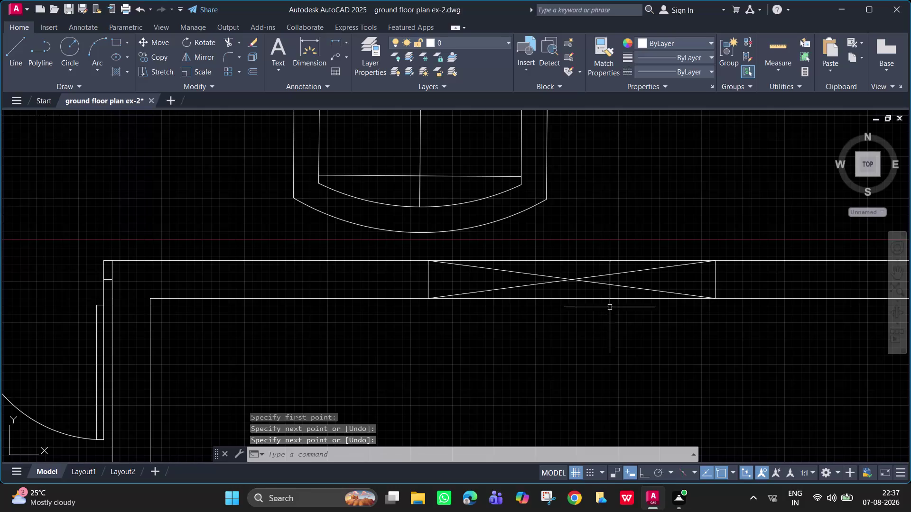
Try selecting the window symbol diagonals and wall lines, then clear the selection.
drag(598, 277, 591, 250)
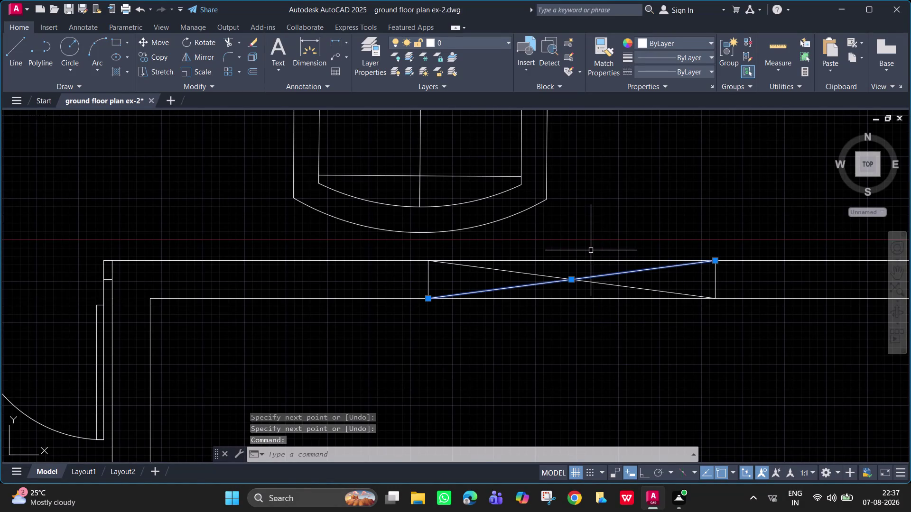
drag(633, 343, 593, 231)
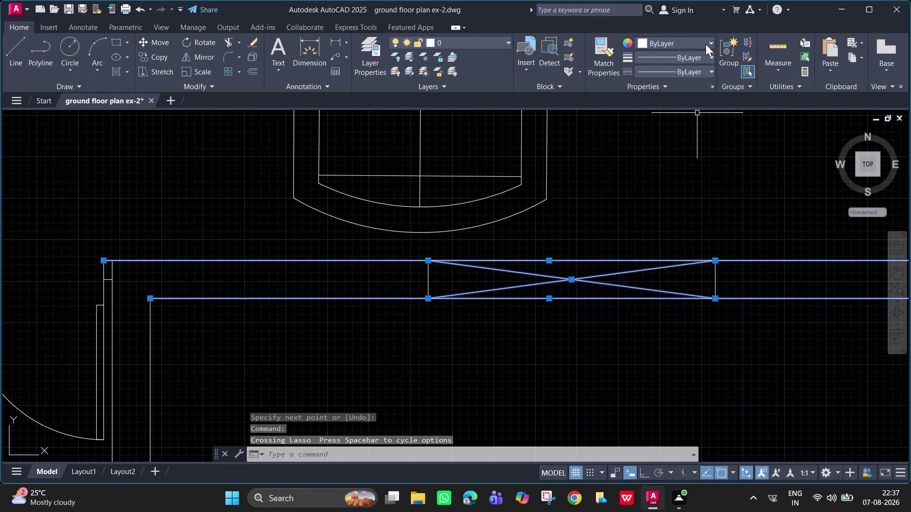
click(683, 75)
drag(689, 108, 640, 179)
key(Escape)
key(Escape)
key(Escape)
key(Escape)
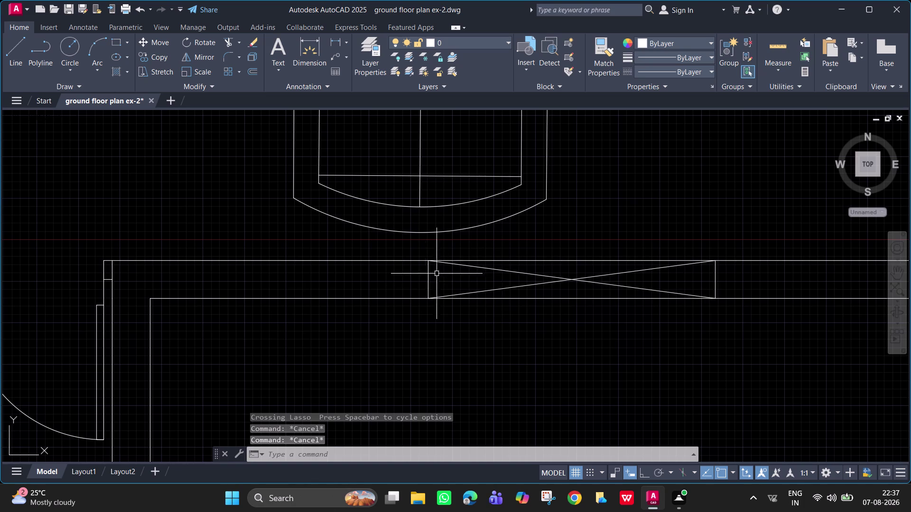
Attempt to explode the top wall line at the window's left end, then cancel.
scroll(up, 3)
middle_drag(437, 274, 417, 293)
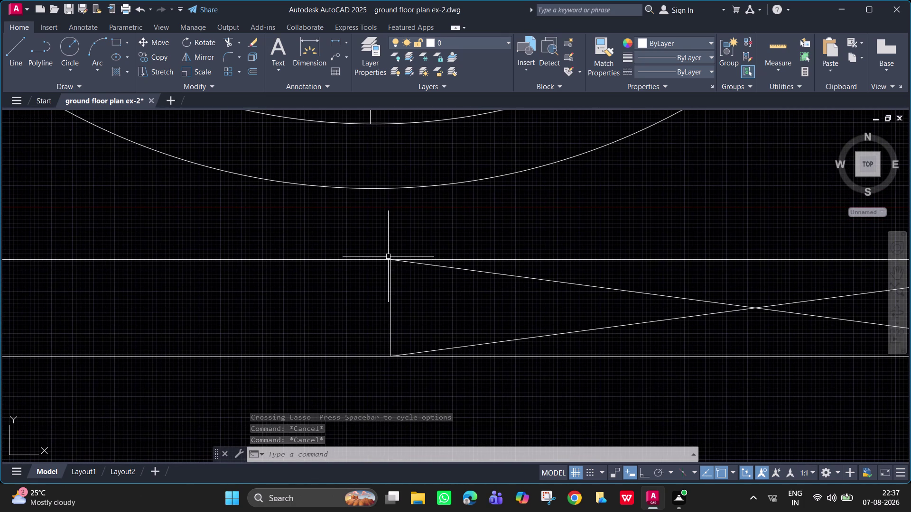
click(385, 258)
key(x)
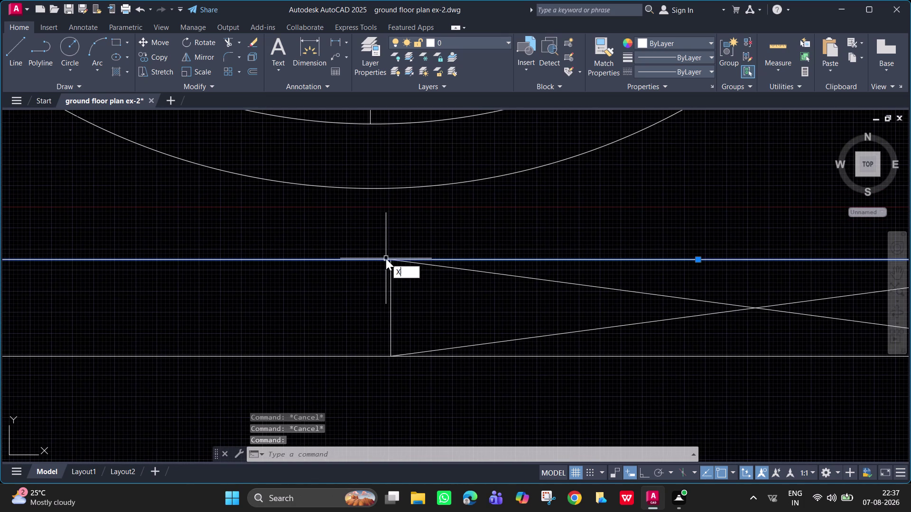
key(space)
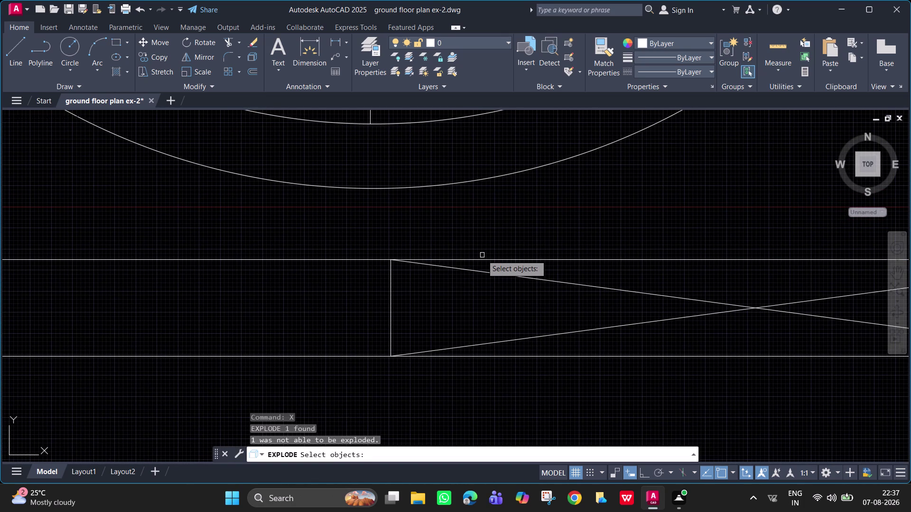
click(484, 258)
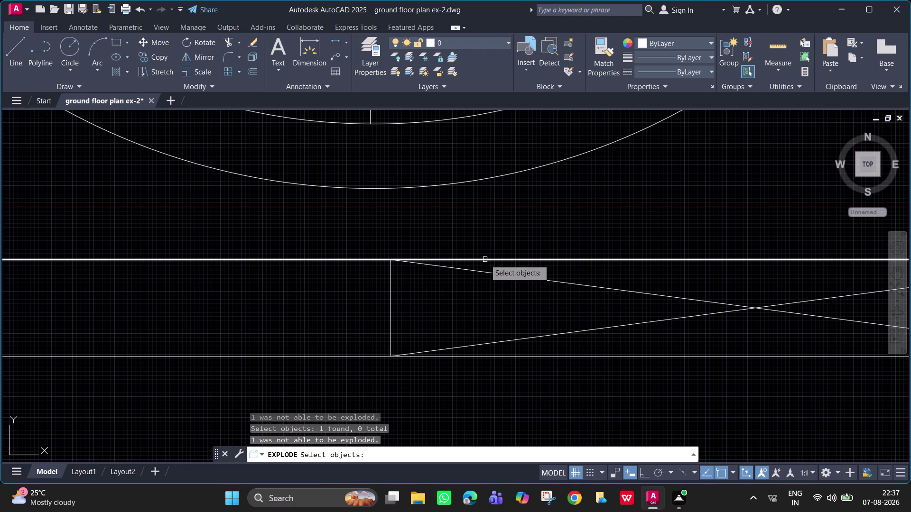
click(485, 259)
click(365, 259)
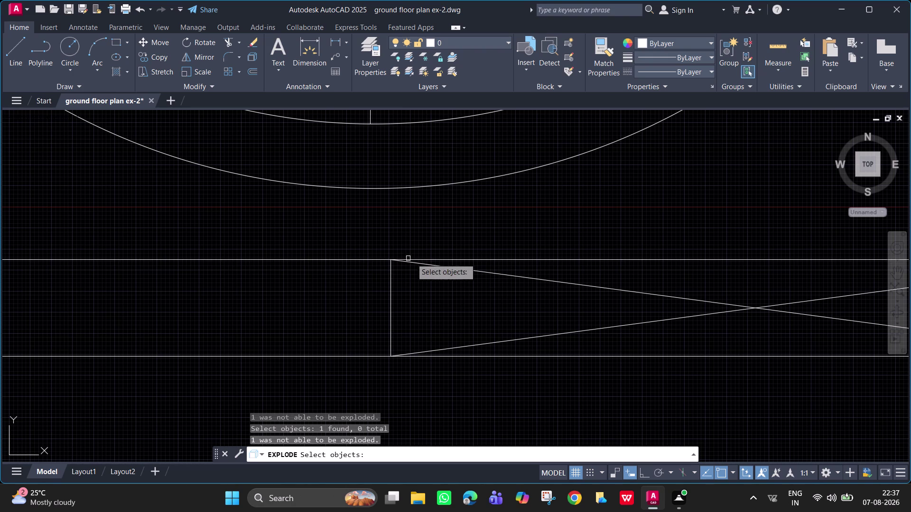
key(Escape)
Zoom into the window corner, select both diagonals and open the Linetype list.
scroll(up, 3)
scroll(up, 3)
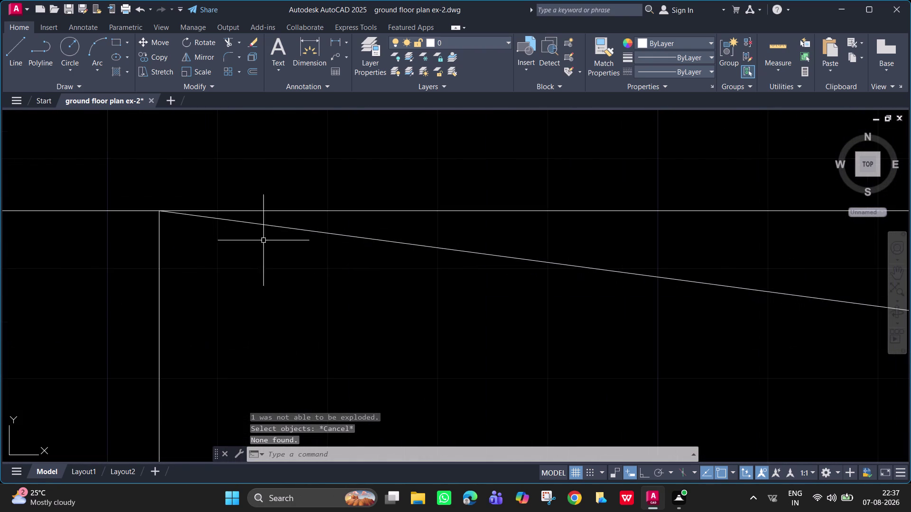
middle_drag(324, 274, 364, 276)
scroll(down, 3)
middle_drag(487, 308, 390, 192)
scroll(down, 3)
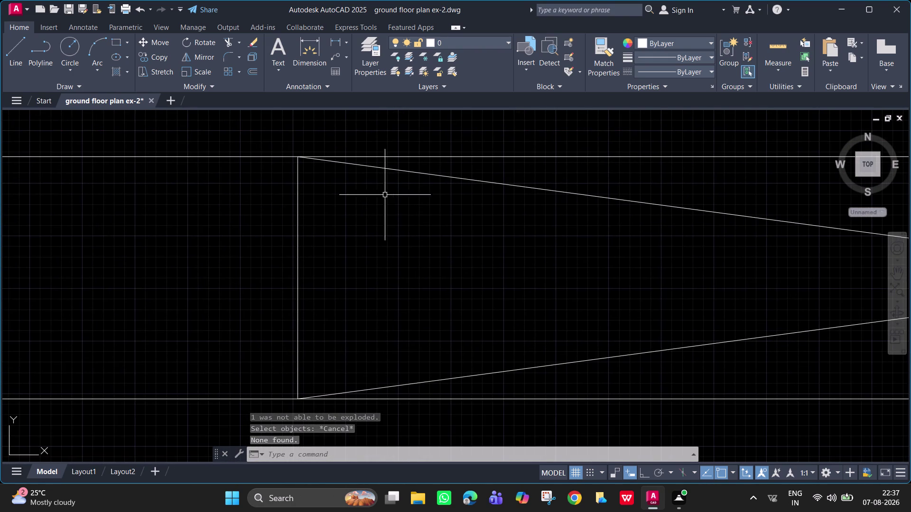
click(408, 174)
click(530, 366)
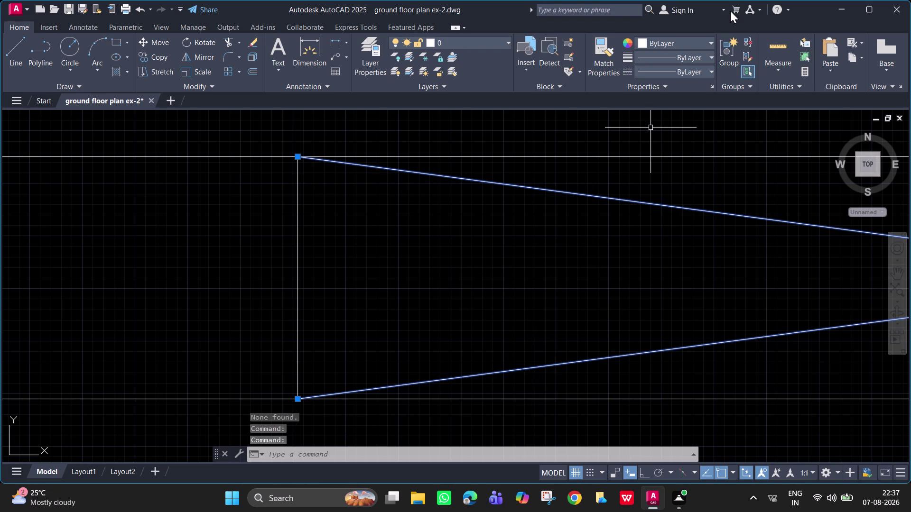
click(684, 72)
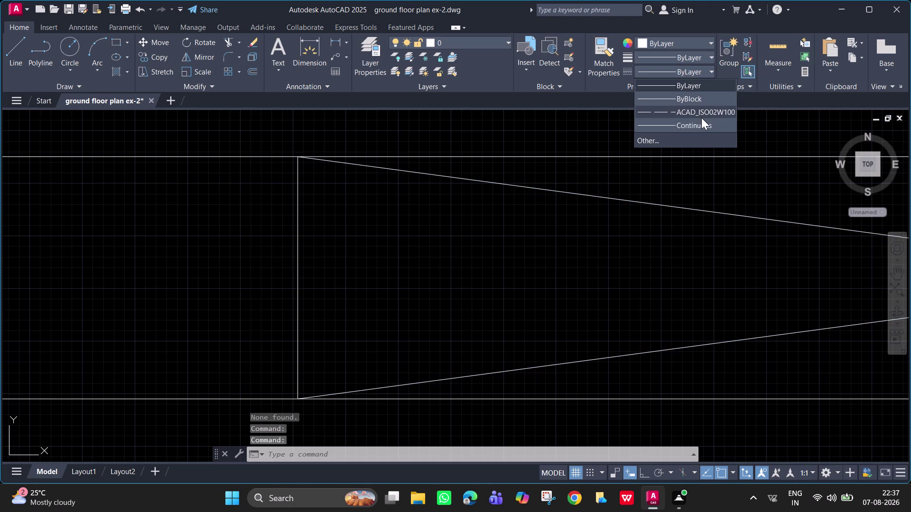
Set both window diagonals to dashed ACAD_ISO02W100, deselect, and zoom out to the room.
click(698, 113)
scroll(down, 3)
scroll(down, 3)
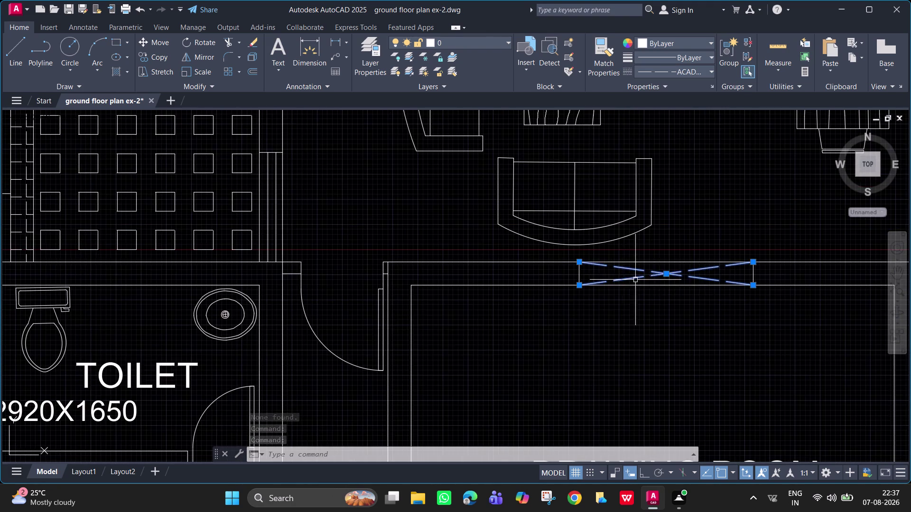
key(Escape)
scroll(down, 3)
middle_drag(655, 294, 554, 235)
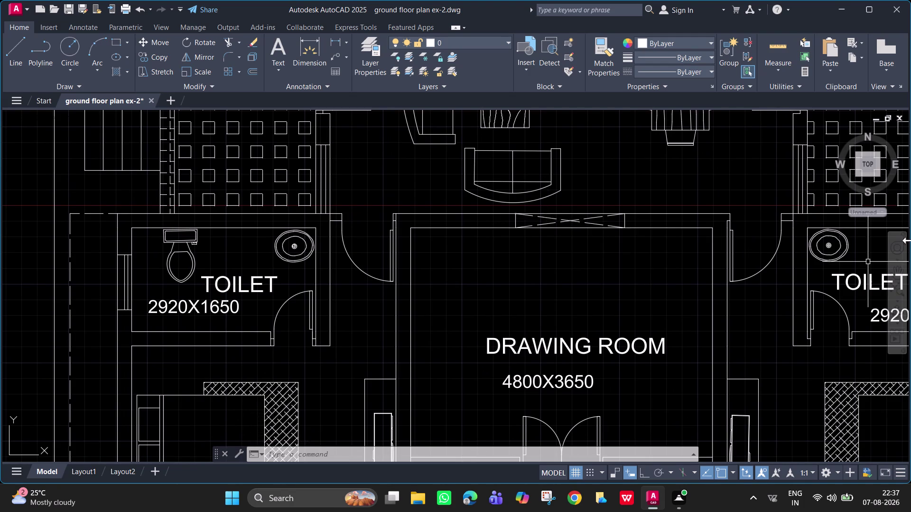
key(Escape)
key(Escape)
scroll(down, 3)
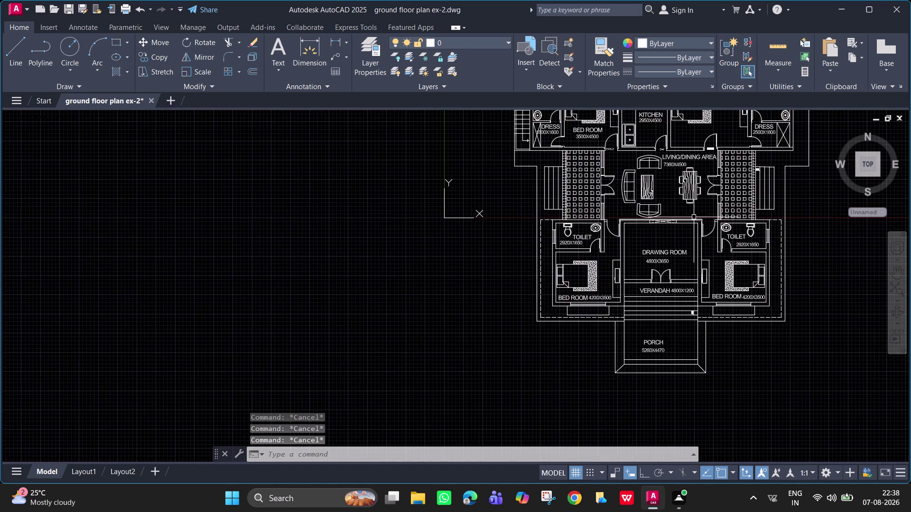
scroll(up, 3)
middle_drag(704, 166, 631, 334)
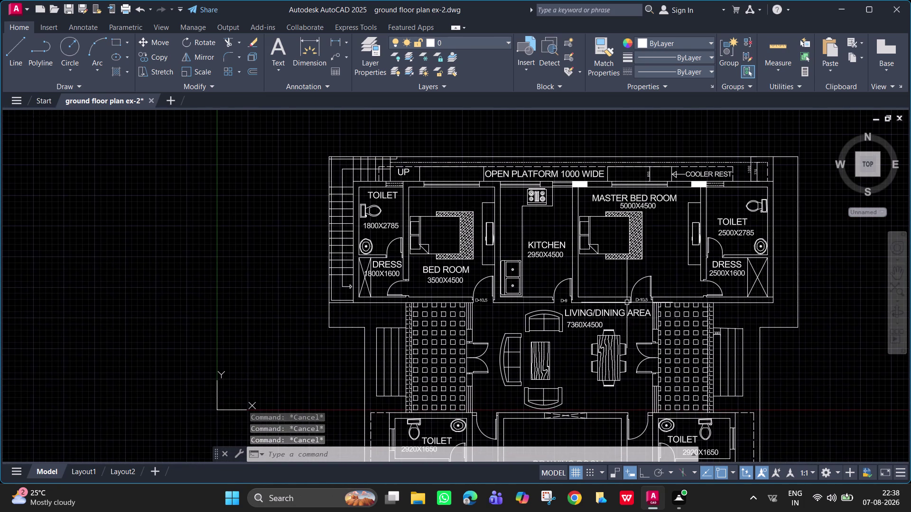
scroll(up, 3)
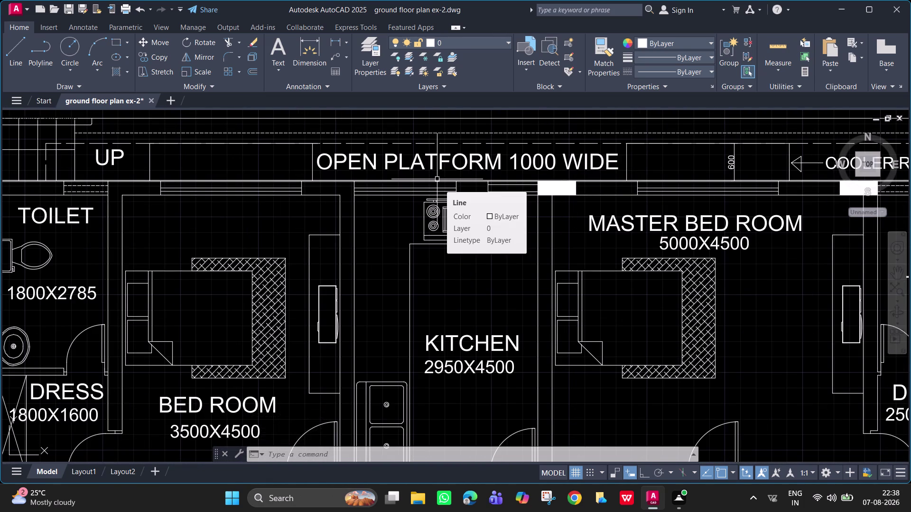
scroll(up, 3)
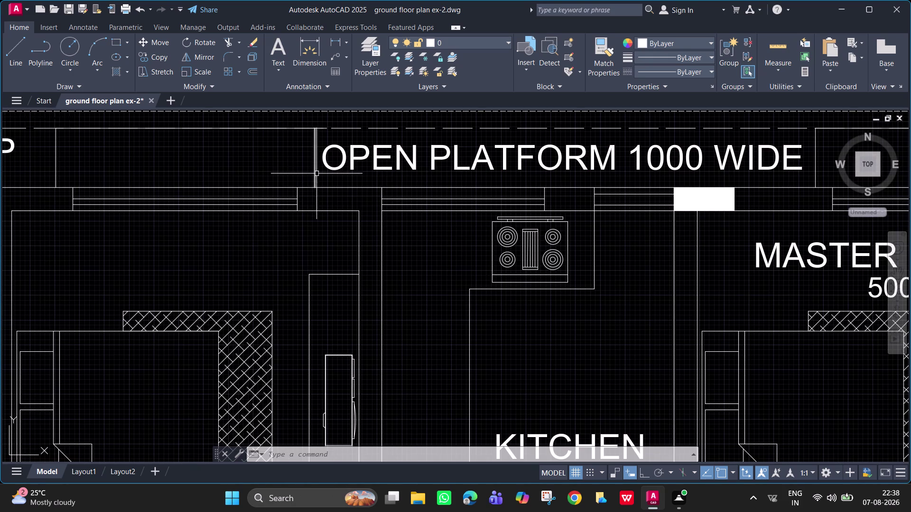
text(L)
key(space)
click(333, 210)
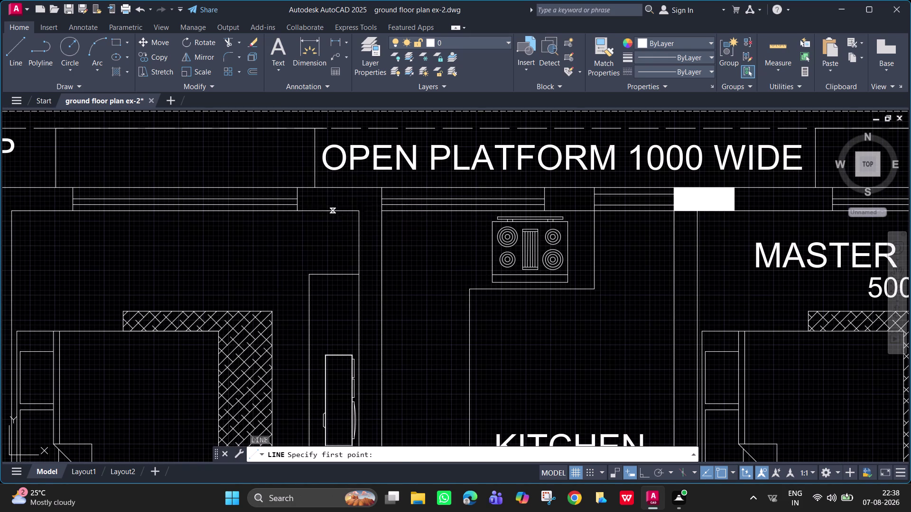
click(333, 187)
key(space)
middle_drag(331, 198, 454, 232)
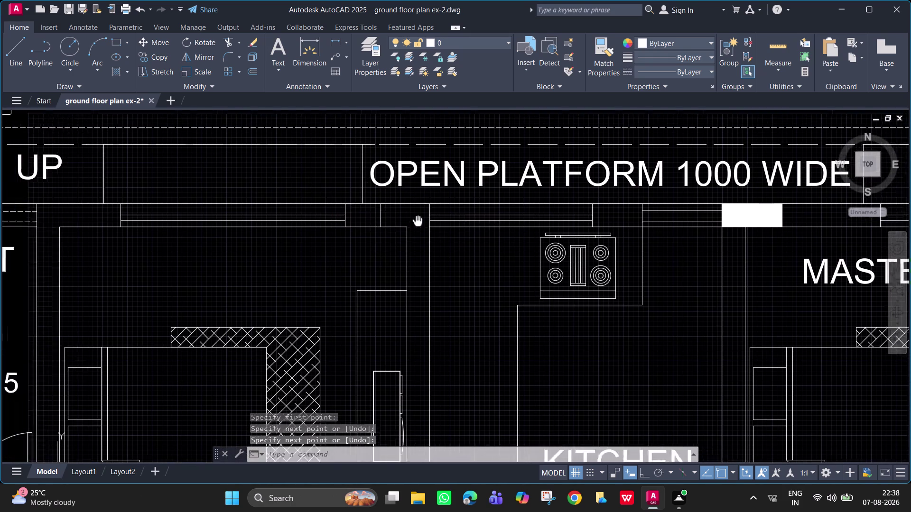
middle_drag(455, 231, 617, 247)
key(space)
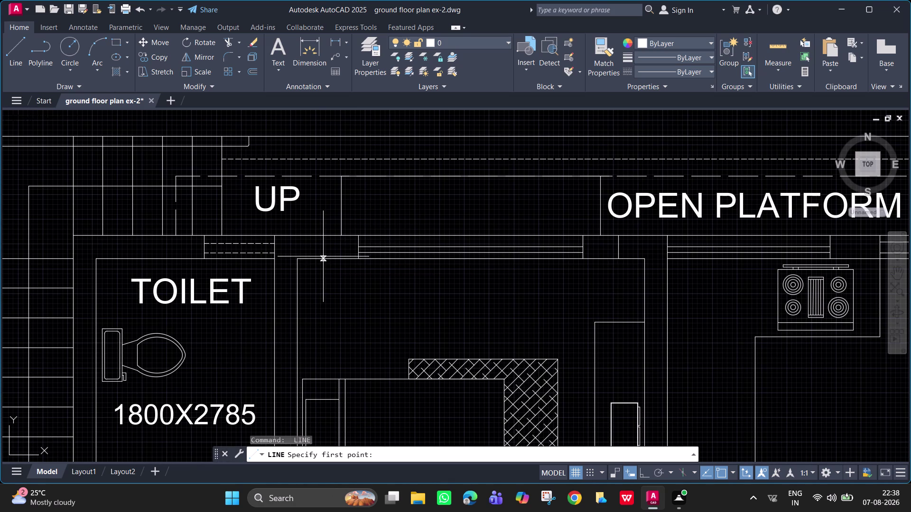
key(Escape)
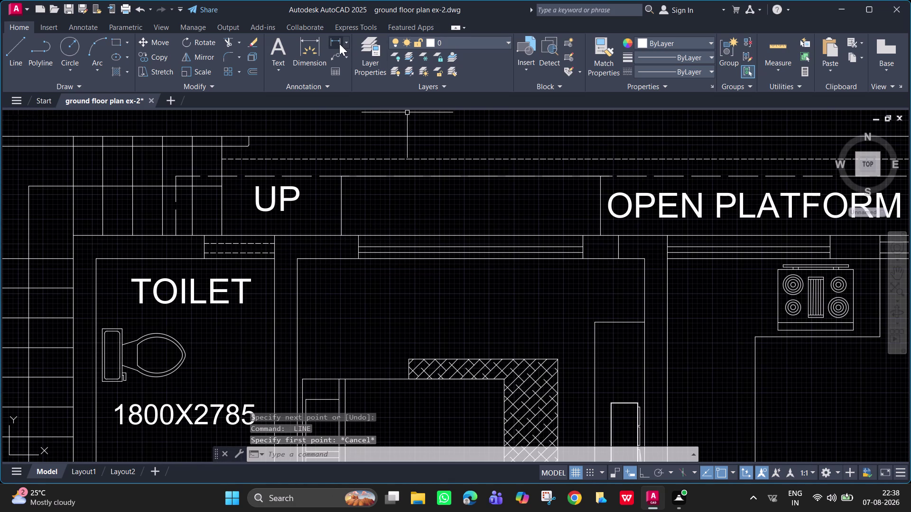
Start a linear dimension on the wall near the stair, then cancel it.
click(339, 43)
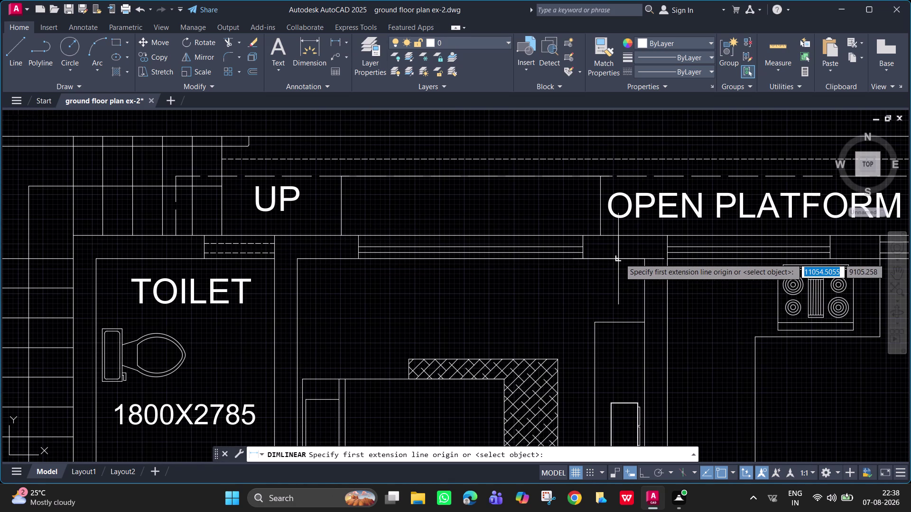
click(620, 258)
click(645, 261)
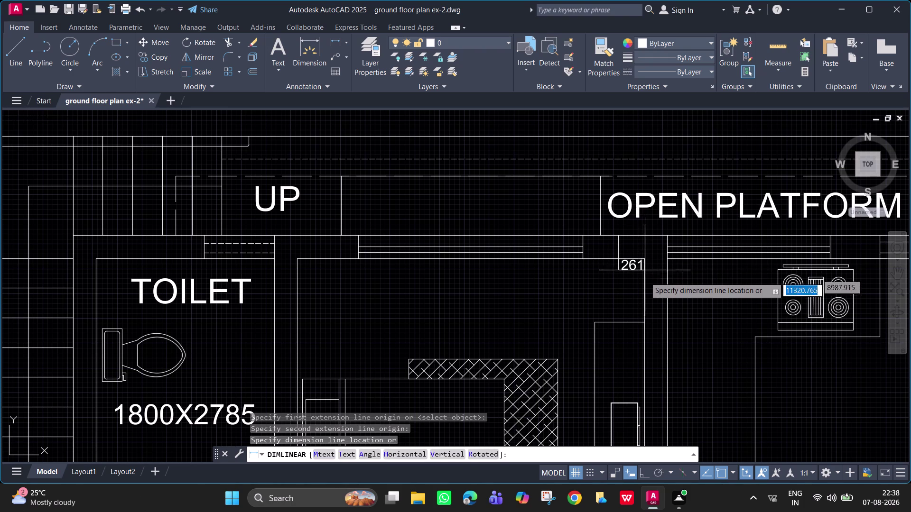
key(Escape)
Place a 261 linear dimension from the wall corner above the toilet.
key(space)
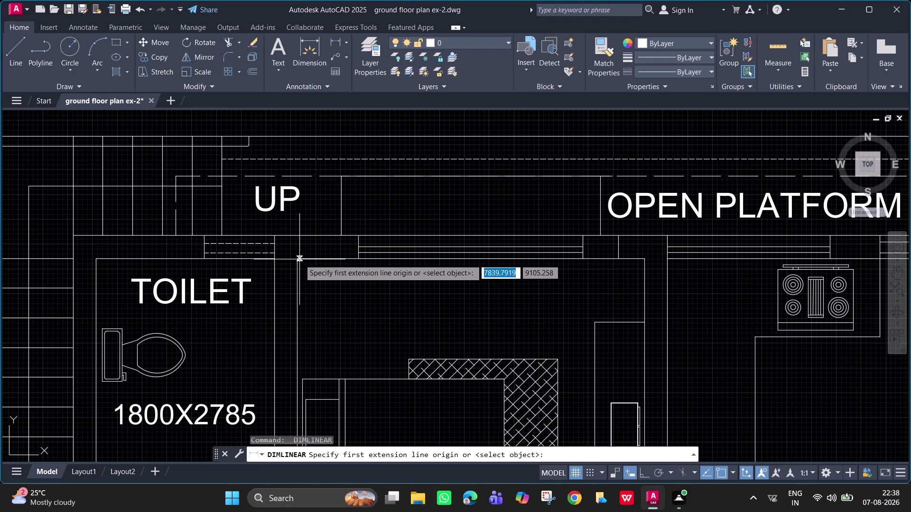
click(295, 257)
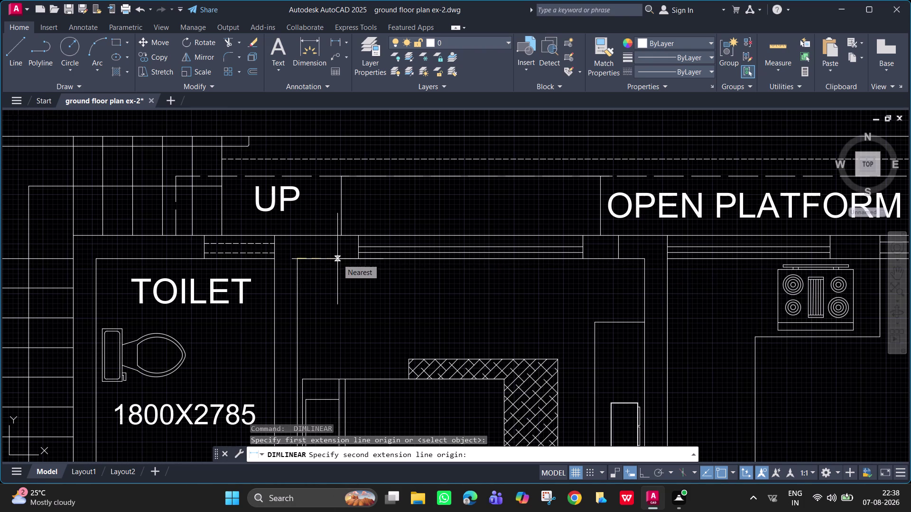
text(261)
key(Return)
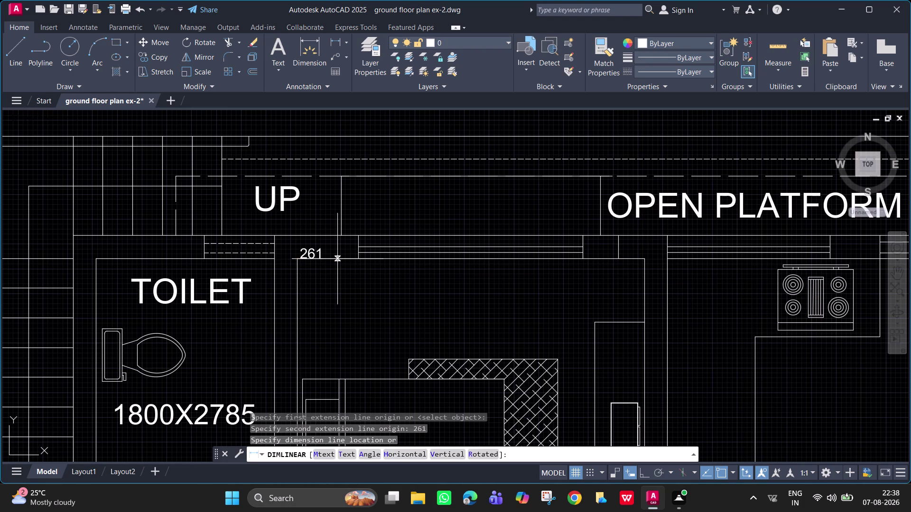
click(334, 244)
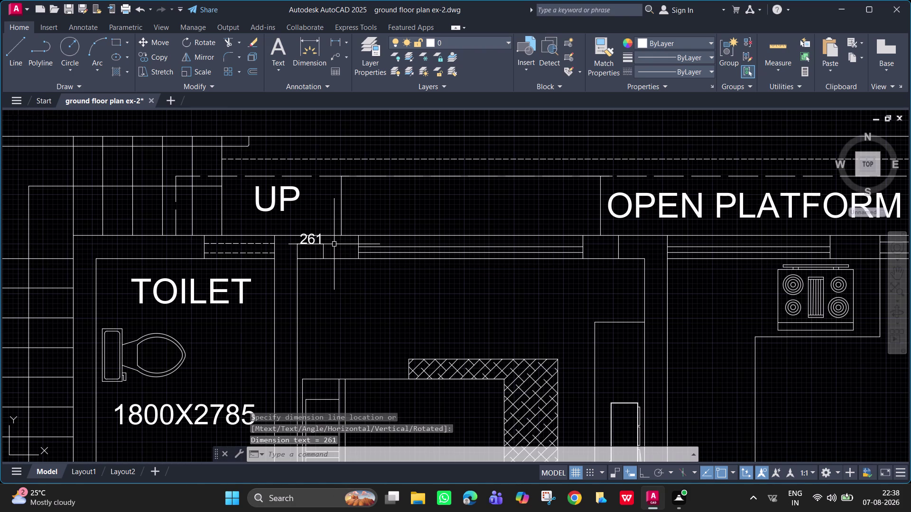
key(Escape)
text(L)
key(space)
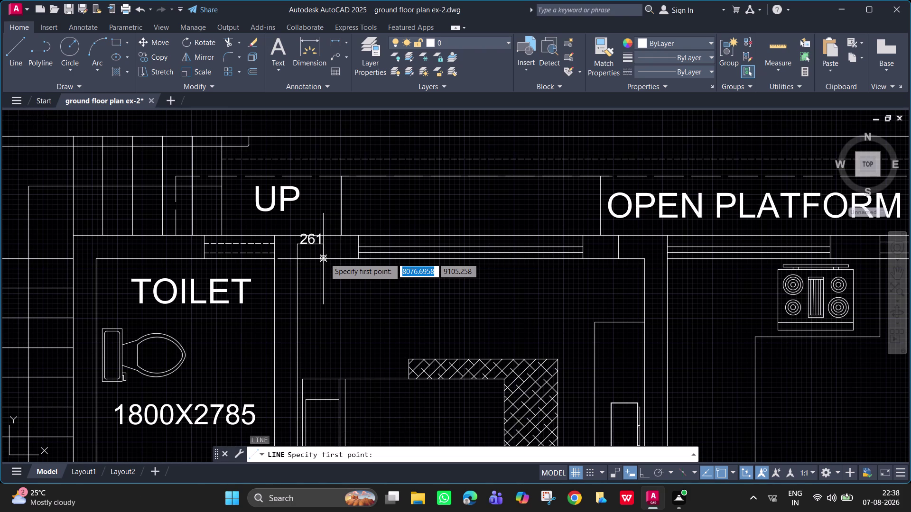
Draw a short vertical line at the wall corner and erase the 261 dimension.
scroll(up, 3)
click(312, 259)
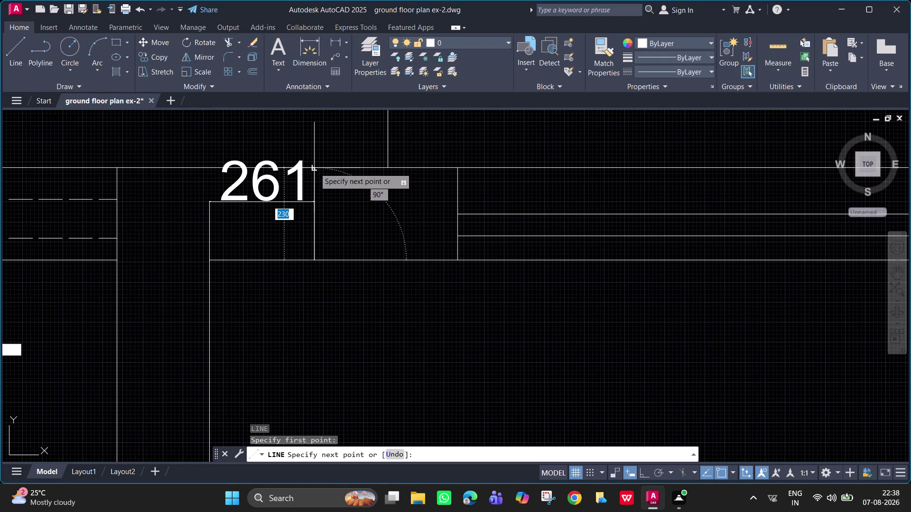
click(315, 168)
key(Escape)
click(303, 182)
key(Delete)
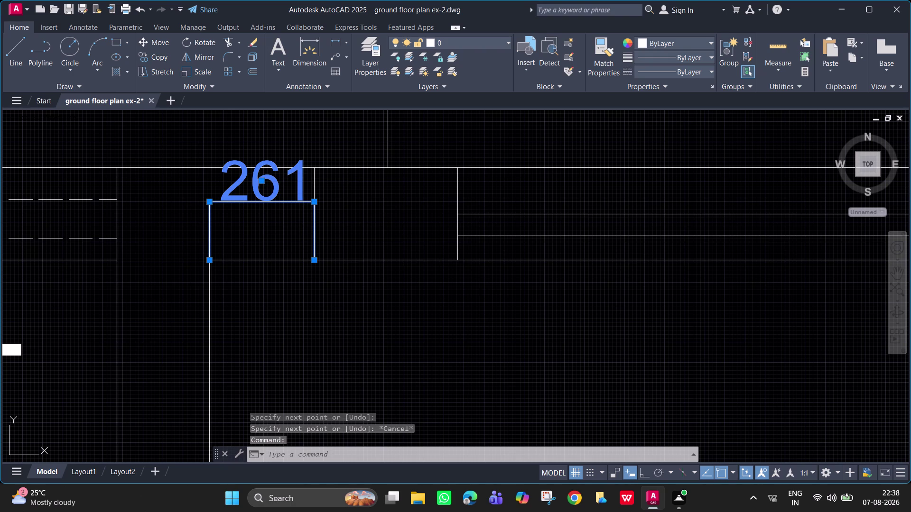
Pan toward the toilet and start a linear dimension at its top-left wall corner.
scroll(down, 3)
middle_drag(597, 307, 501, 272)
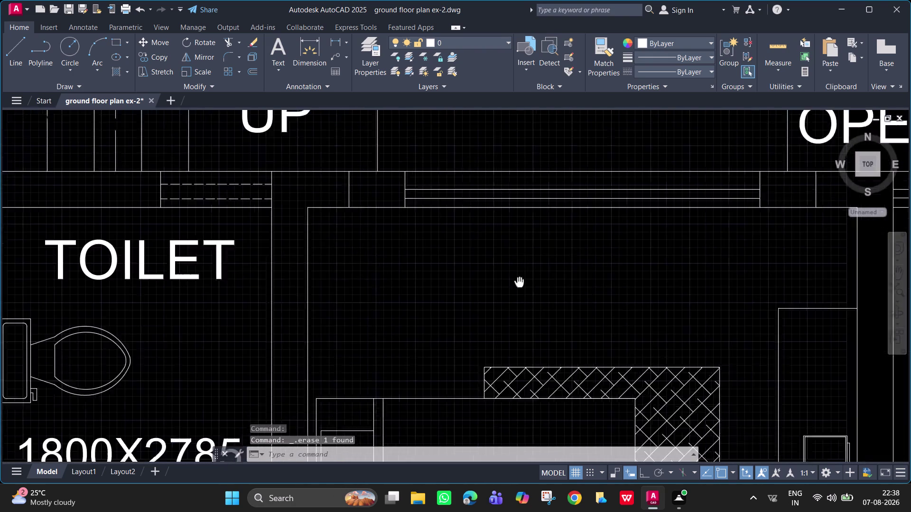
middle_drag(501, 272, 479, 255)
scroll(down, 3)
middle_click(478, 255)
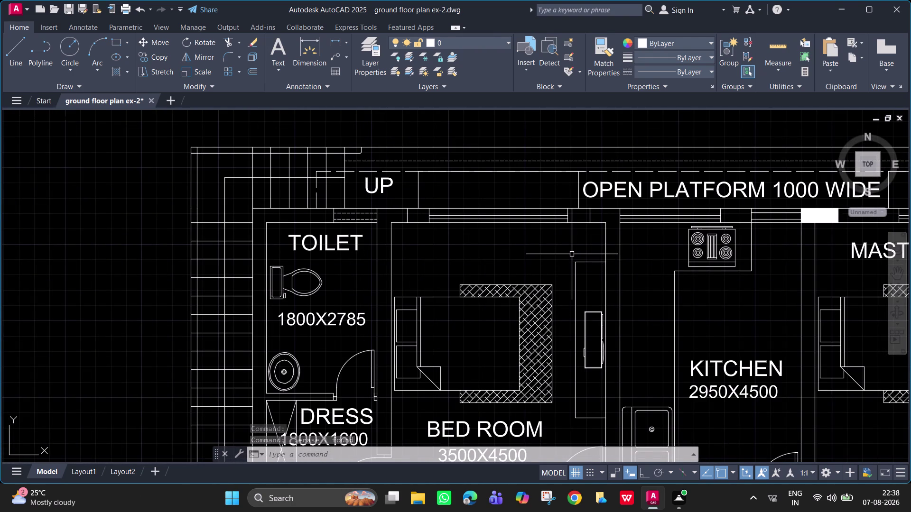
scroll(down, 3)
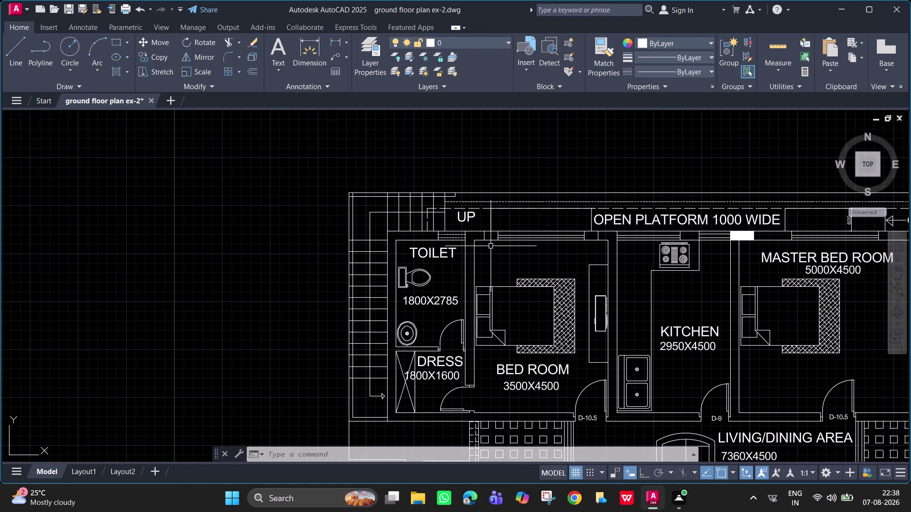
scroll(up, 3)
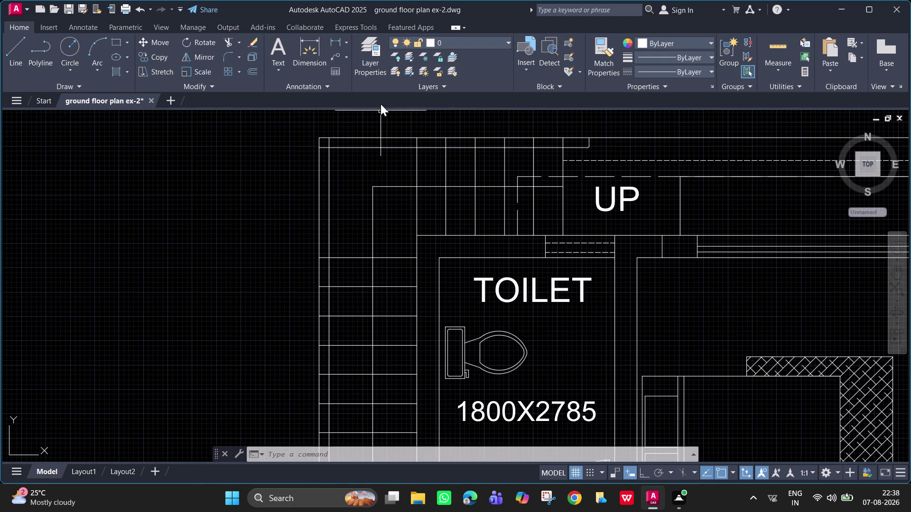
click(332, 43)
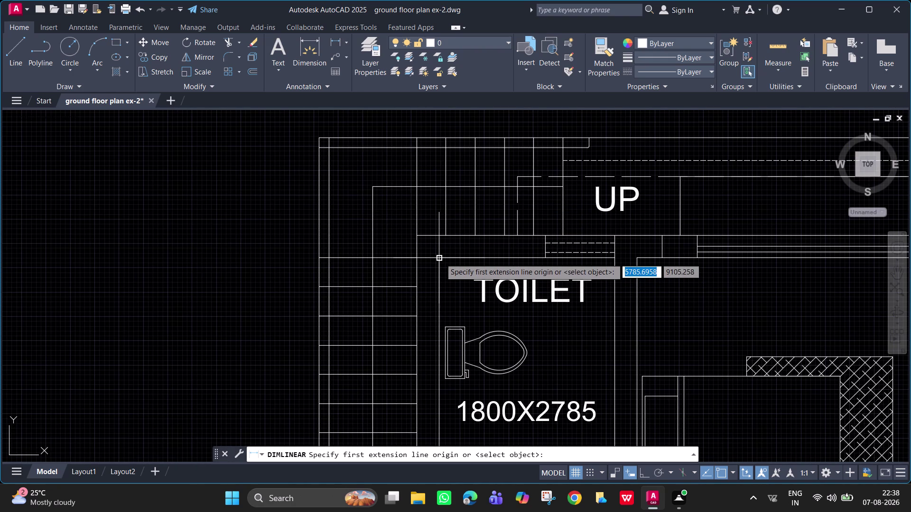
click(441, 258)
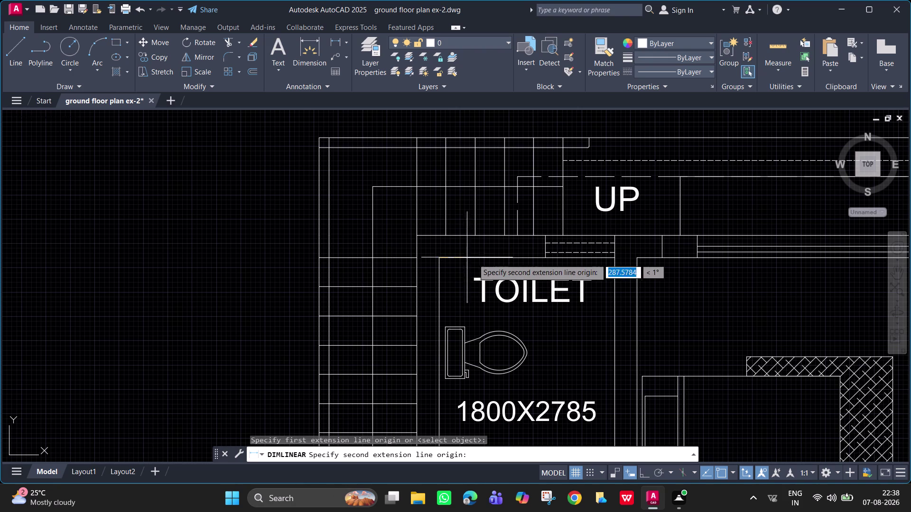
Place the 261 dimension above the toilet and draw a short line from the wall corner.
text(261)
key(Return)
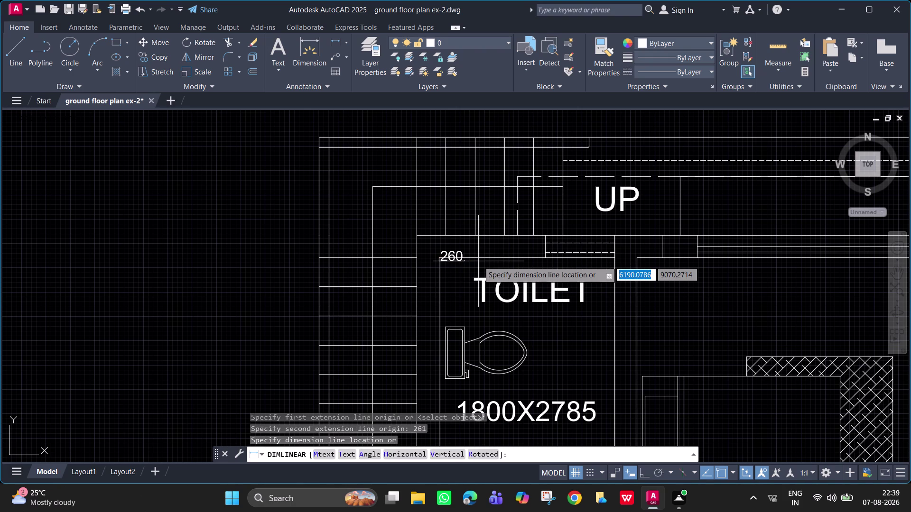
click(480, 237)
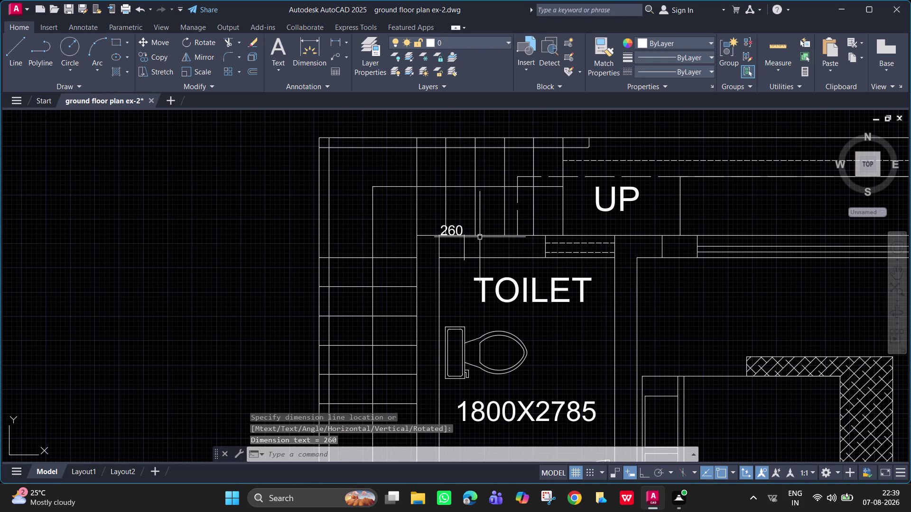
text(L)
key(space)
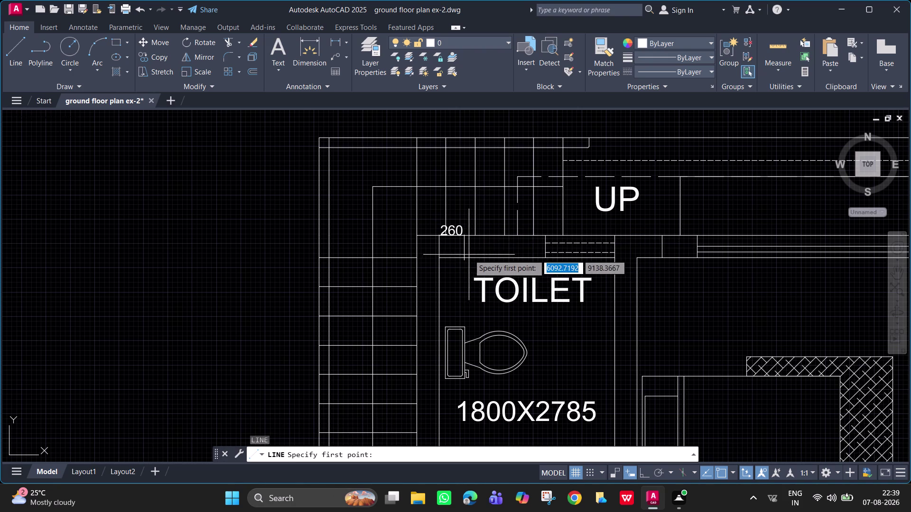
scroll(up, 3)
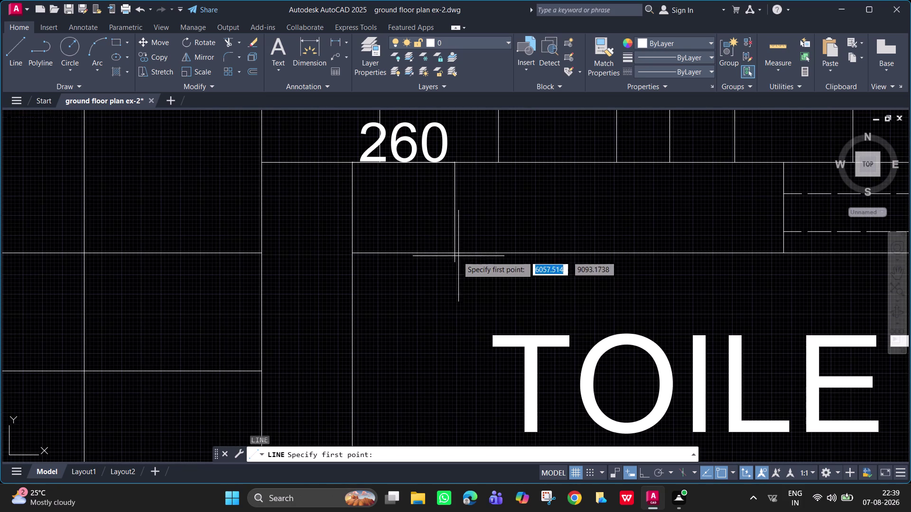
click(455, 253)
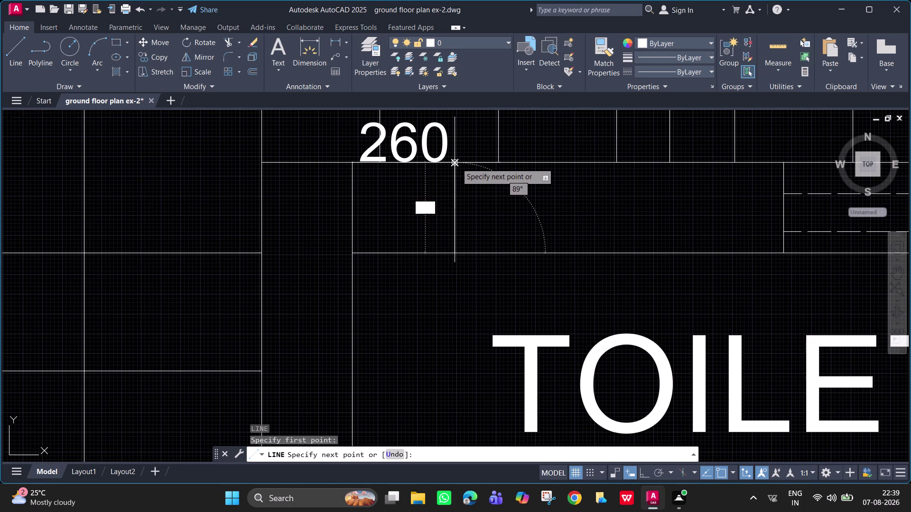
click(456, 163)
key(Escape)
Window-select the 260 dimension above the toilet wall and delete it.
click(429, 141)
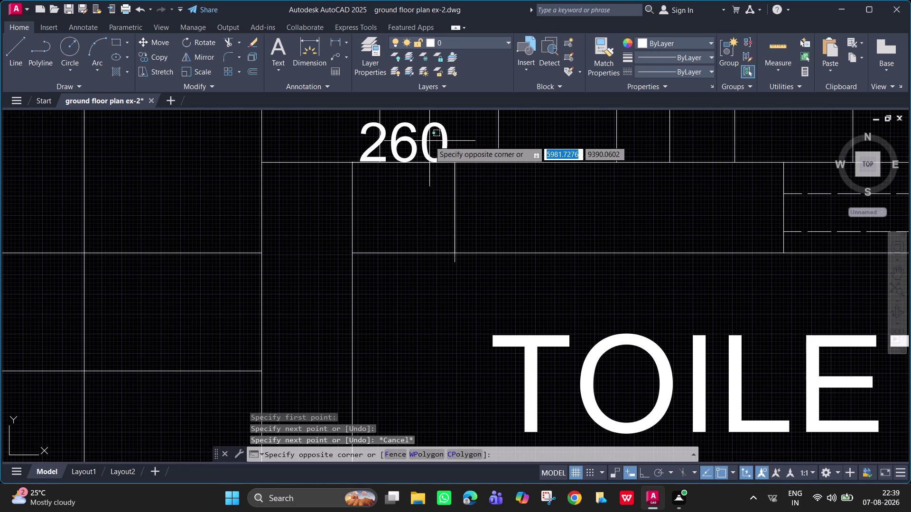
click(418, 140)
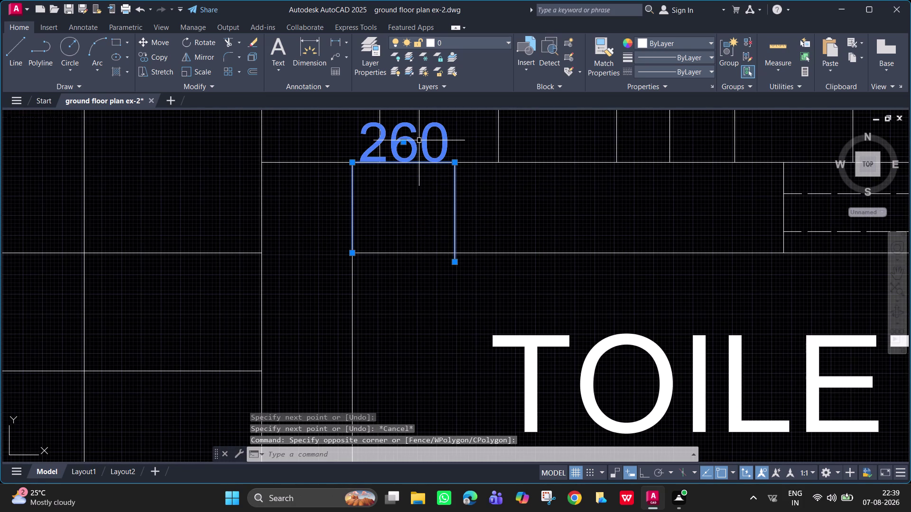
key(Delete)
scroll(down, 3)
scroll(down, 3)
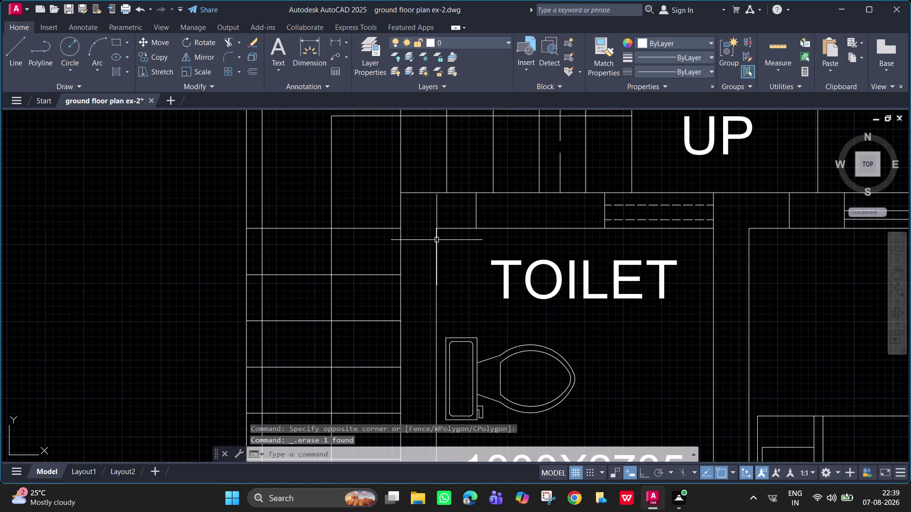
right_click(436, 241)
scroll(down, 3)
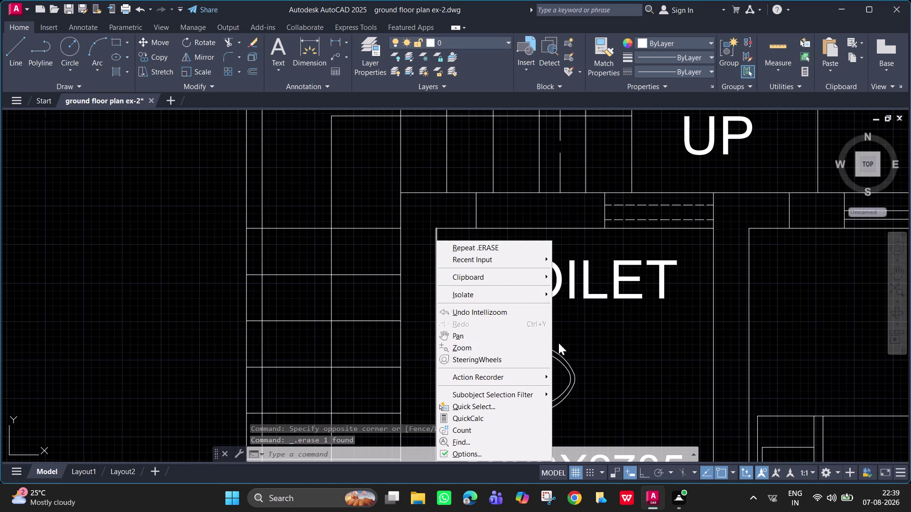
key(Escape)
text(EX)
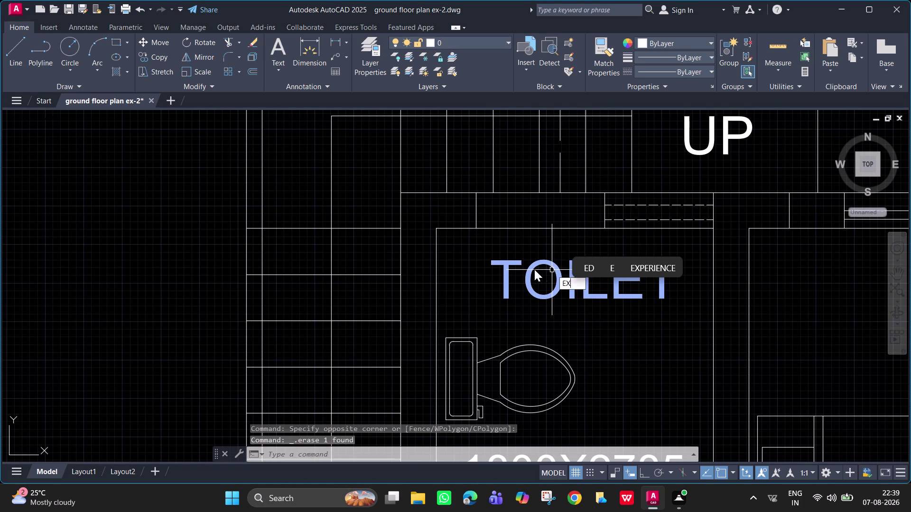
key(space)
click(450, 229)
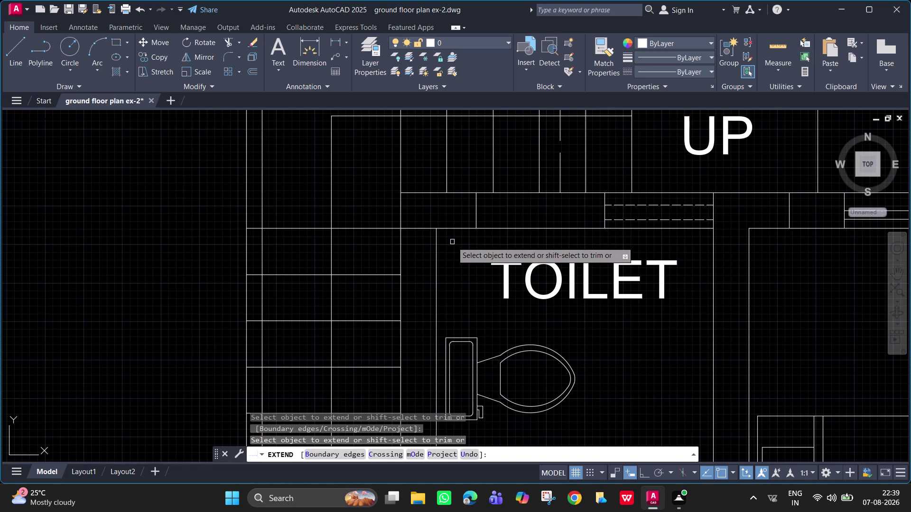
key(Escape)
scroll(down, 3)
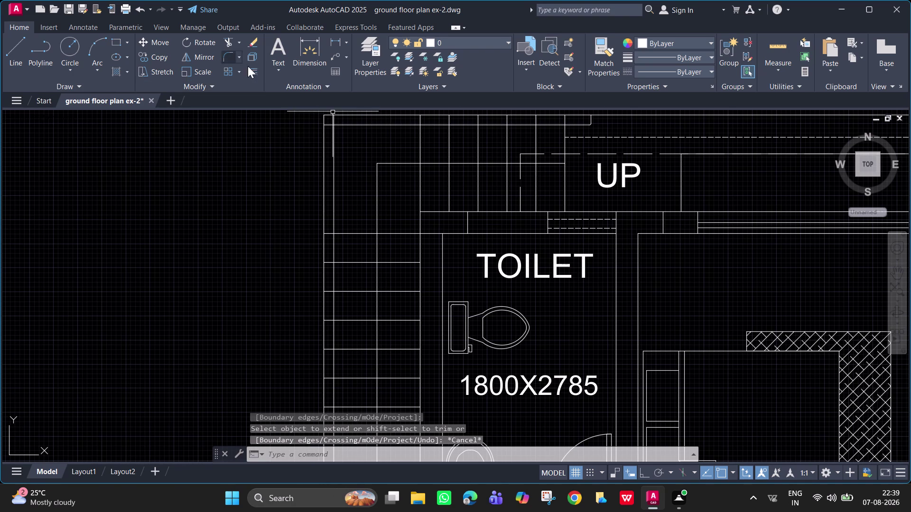
middle_drag(726, 282, 532, 266)
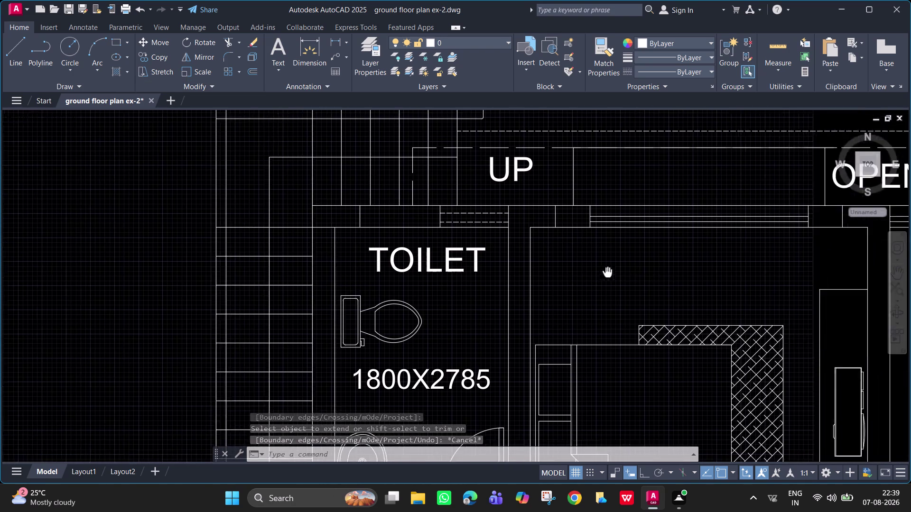
middle_drag(532, 266, 181, 248)
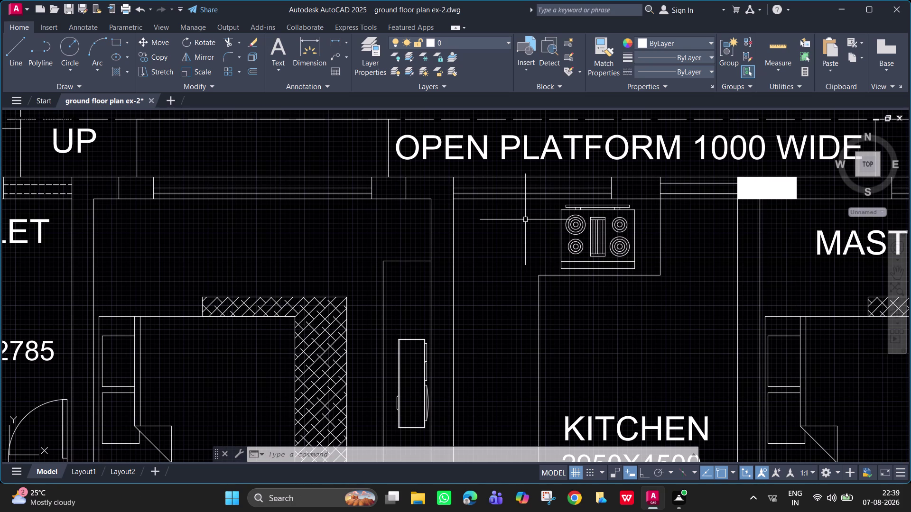
middle_drag(522, 219, 313, 215)
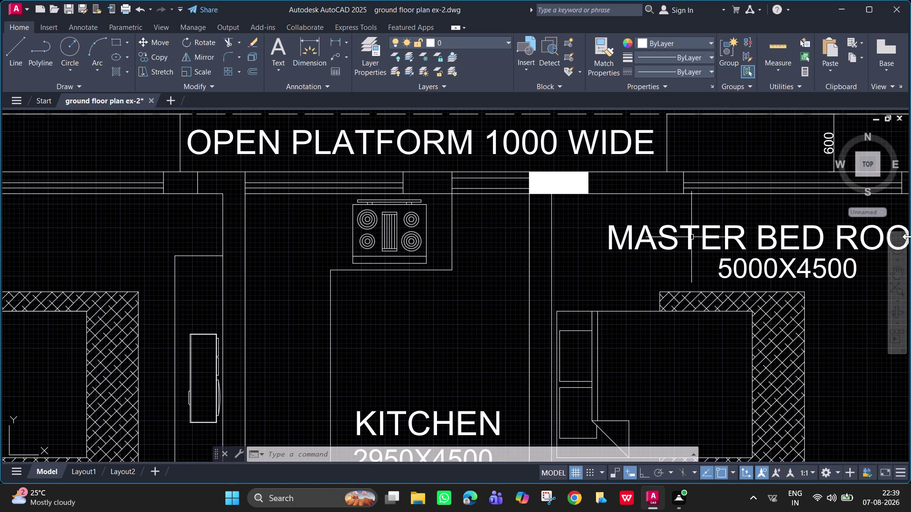
middle_drag(904, 242, 326, 234)
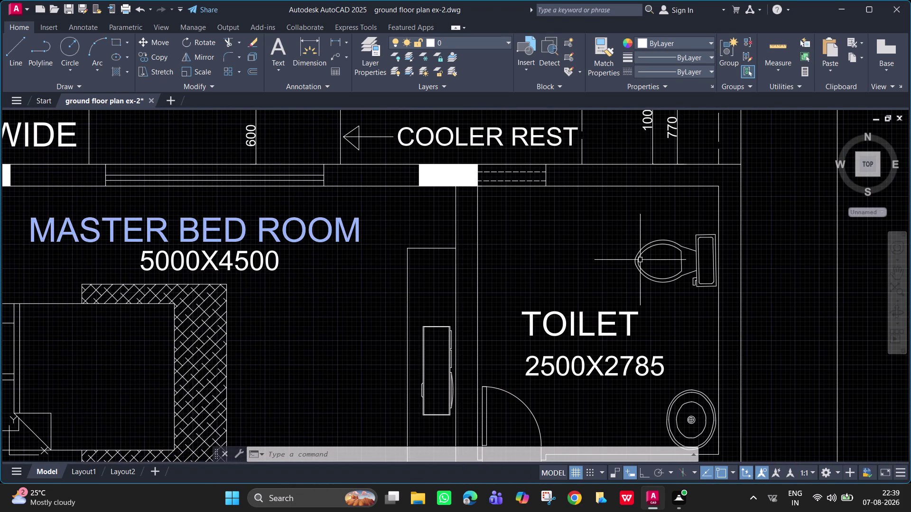
scroll(up, 3)
scroll(down, 3)
middle_drag(719, 284, 578, 311)
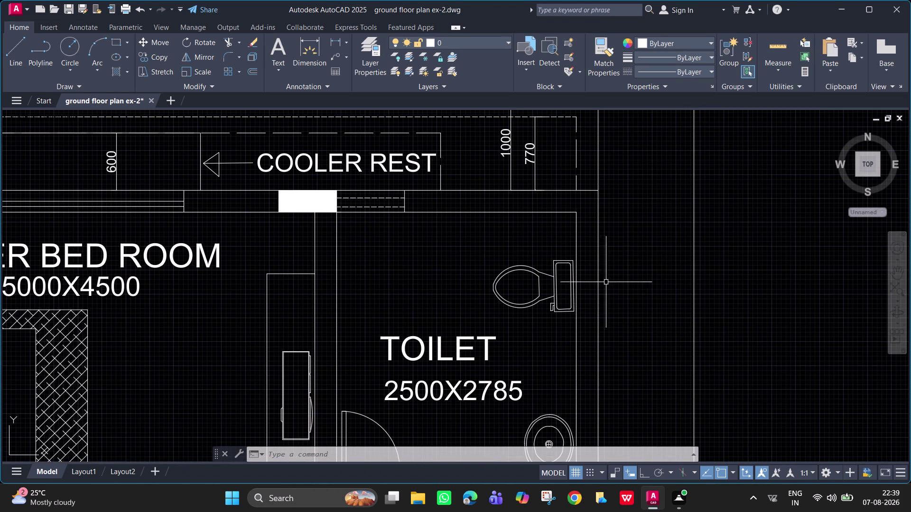
Draw a short line along the front wall corner beside the right toilet.
text(L)
key(space)
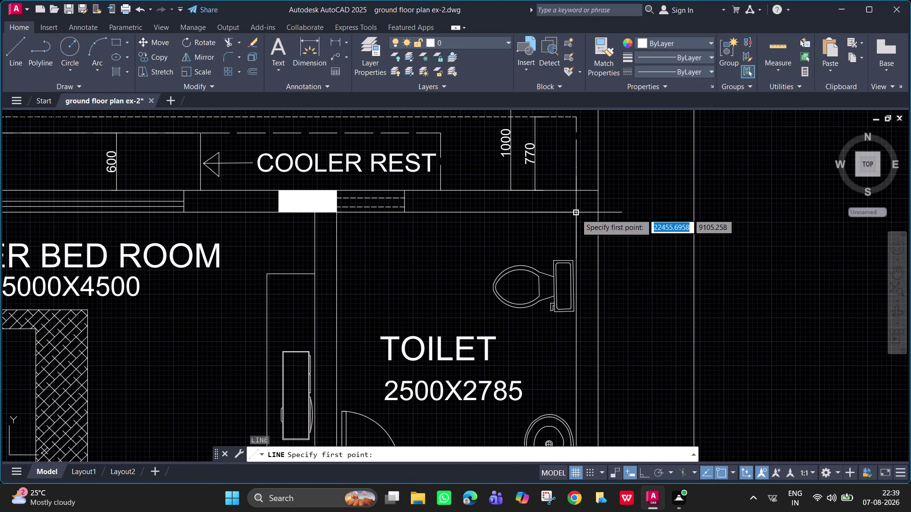
click(576, 214)
click(577, 190)
key(space)
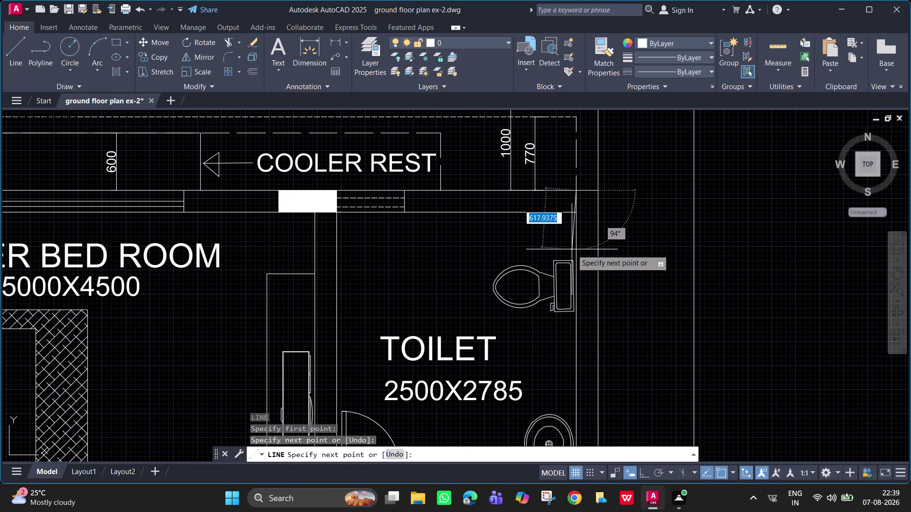
key(space)
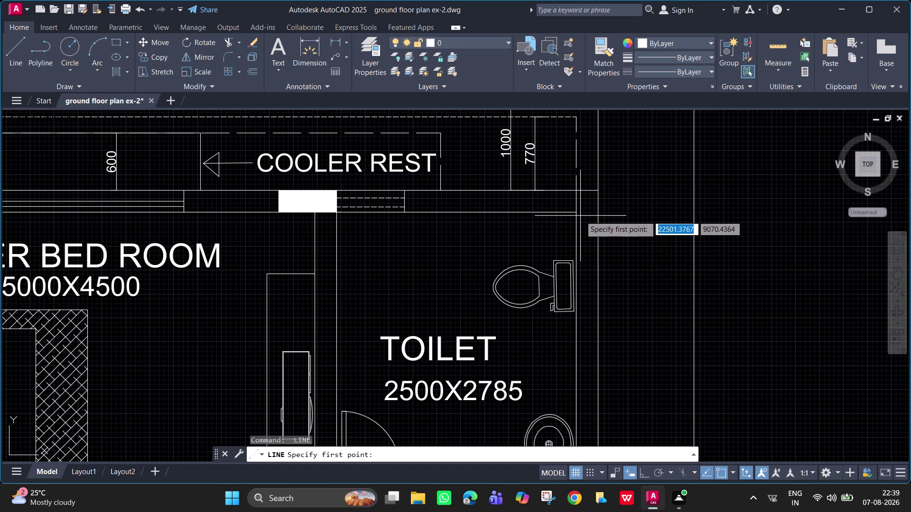
key(Escape)
Draw the window edge line across the wall, tracked 260 from the corner with Ortho on.
text(L)
key(space)
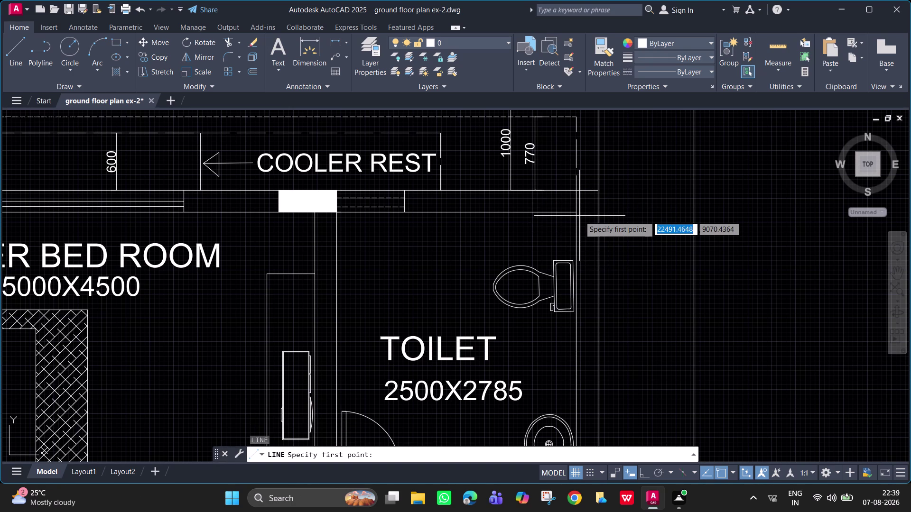
text(TK)
key(space)
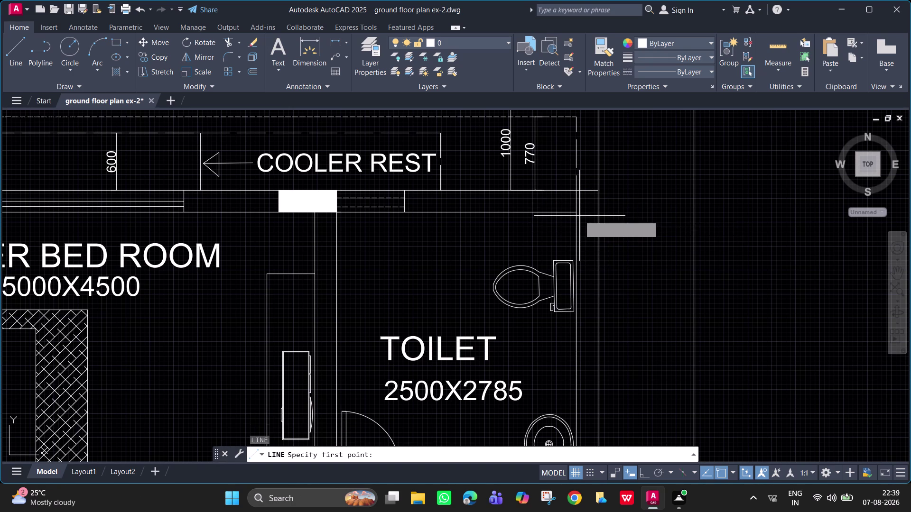
click(578, 213)
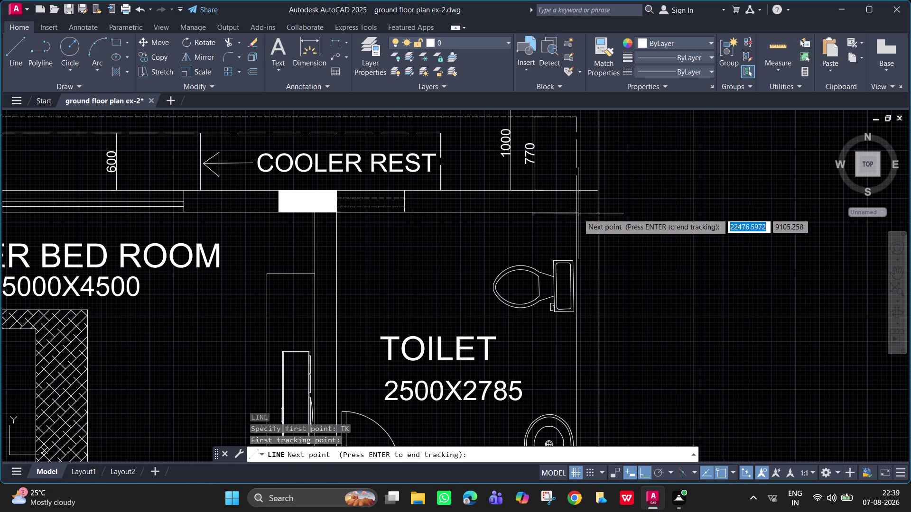
text(260)
key(Return)
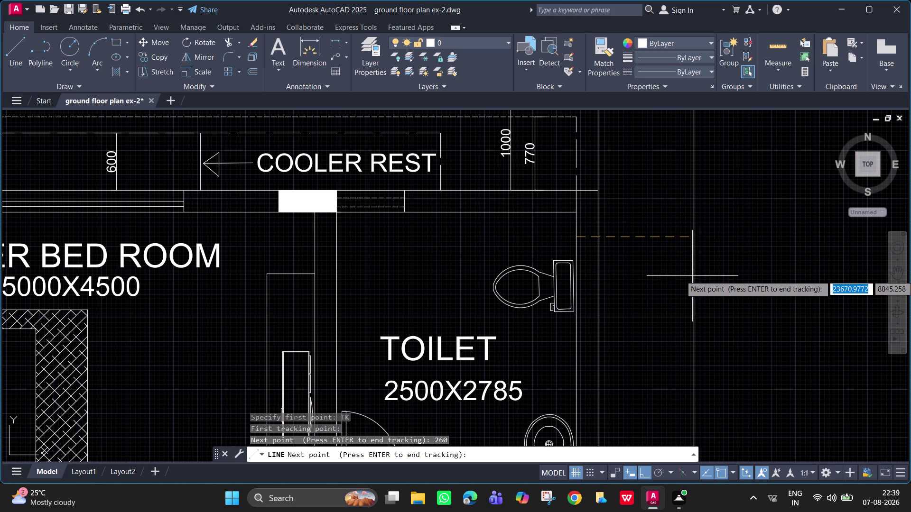
key(Return)
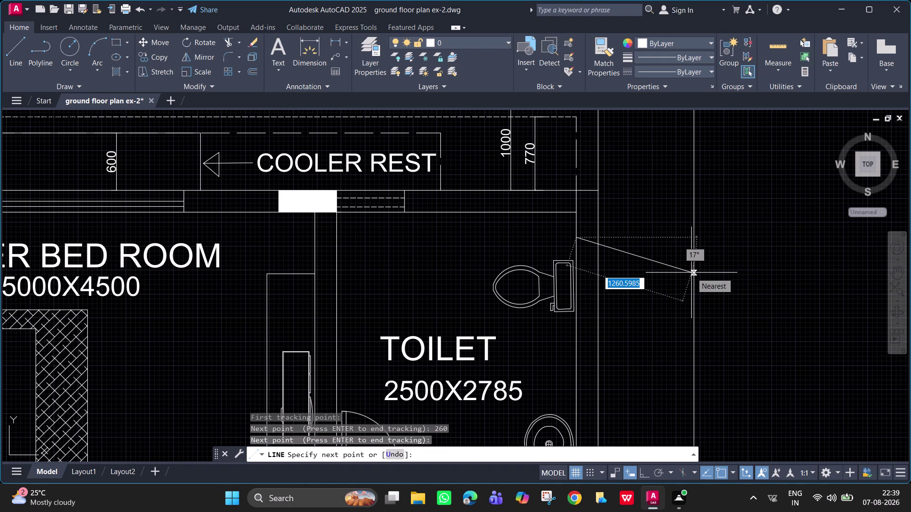
key(F8)
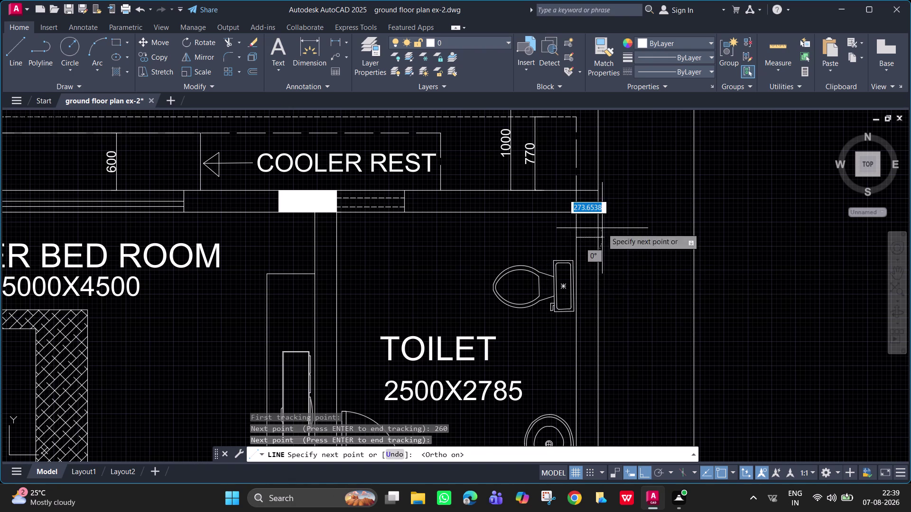
click(597, 238)
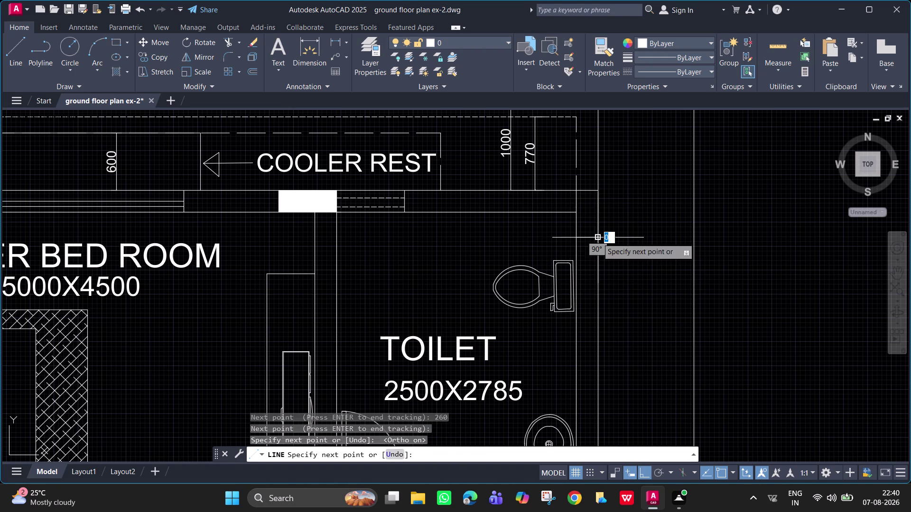
key(Escape)
key(h)
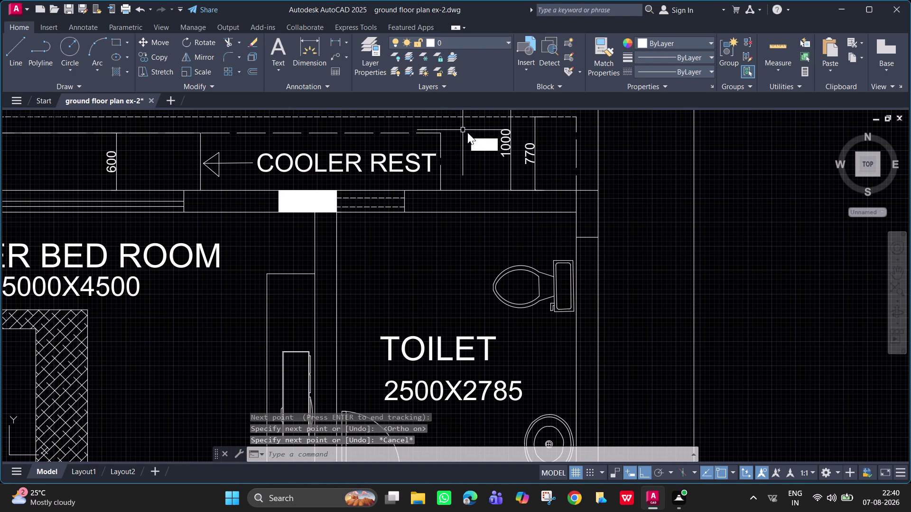
key(space)
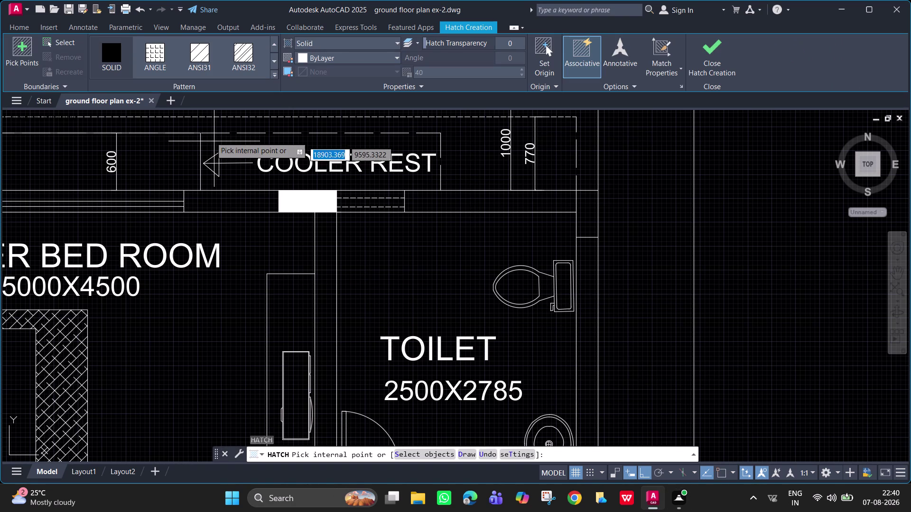
Fill the right toilet, left toilet and platform wall openings with SOLID hatch.
click(109, 55)
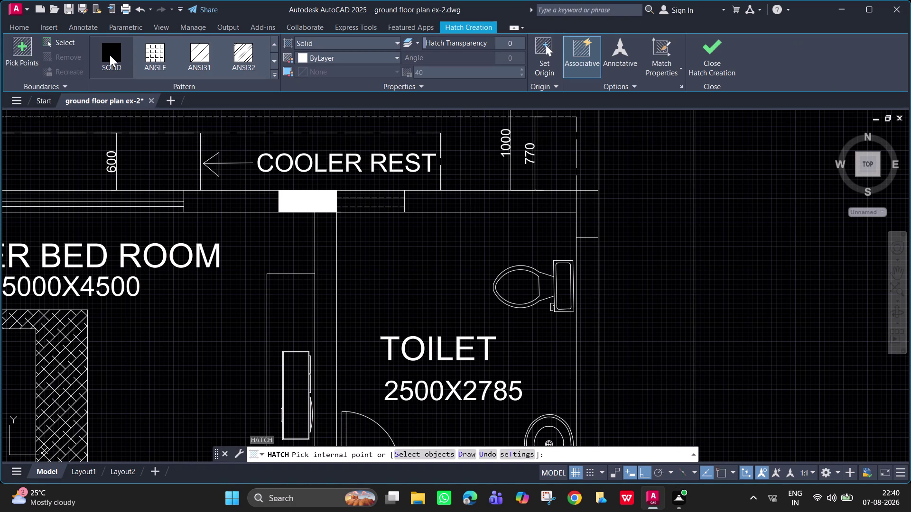
click(589, 211)
middle_drag(290, 188, 600, 208)
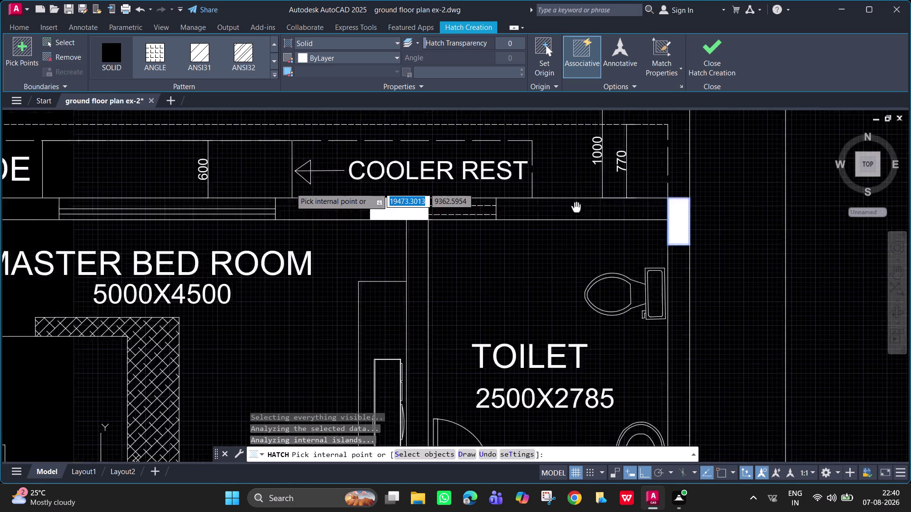
middle_drag(600, 208, 910, 192)
middle_drag(135, 272, 433, 234)
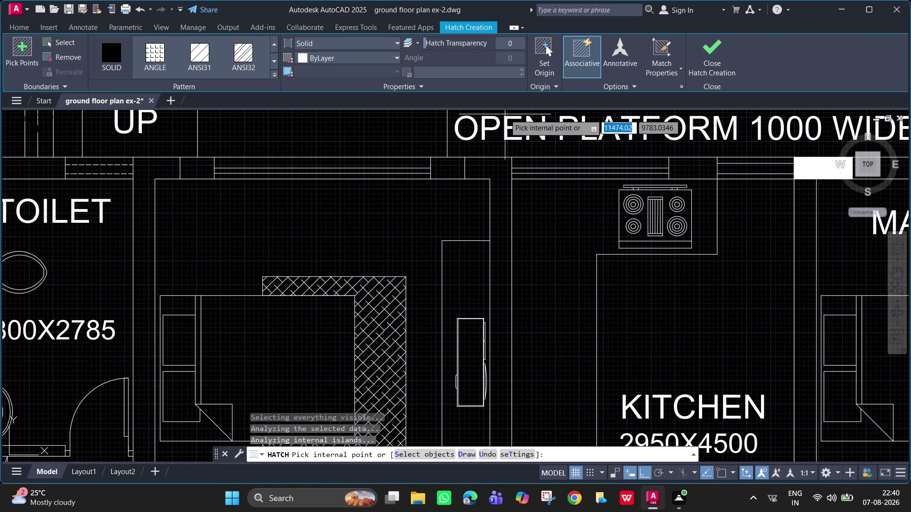
middle_drag(173, 166, 401, 186)
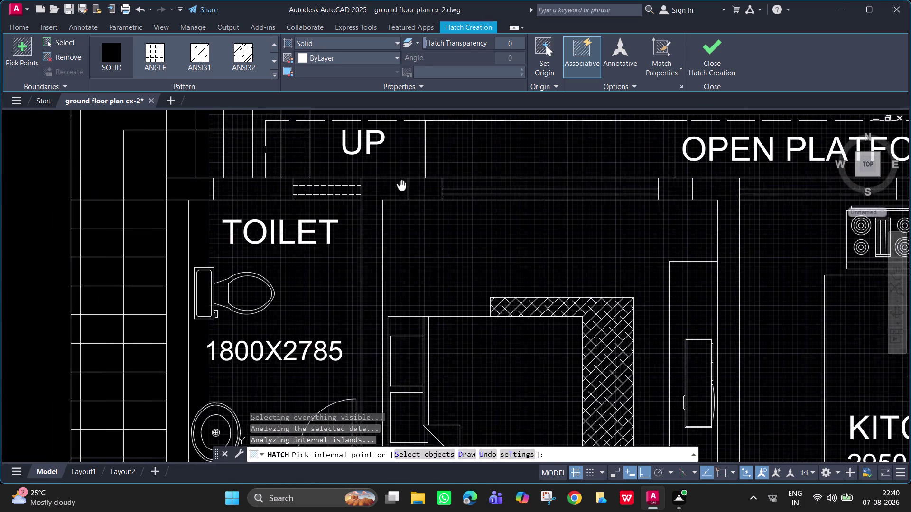
middle_drag(401, 187, 429, 184)
click(213, 188)
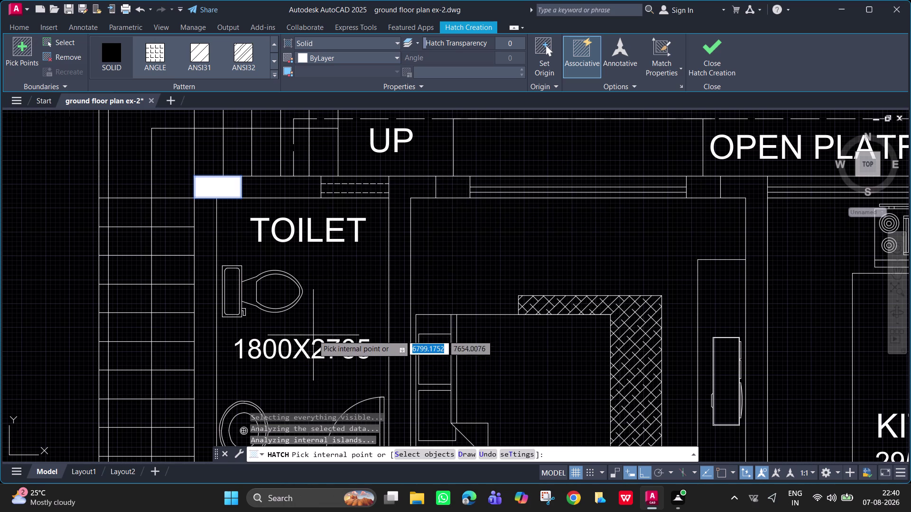
middle_drag(558, 216, 124, 259)
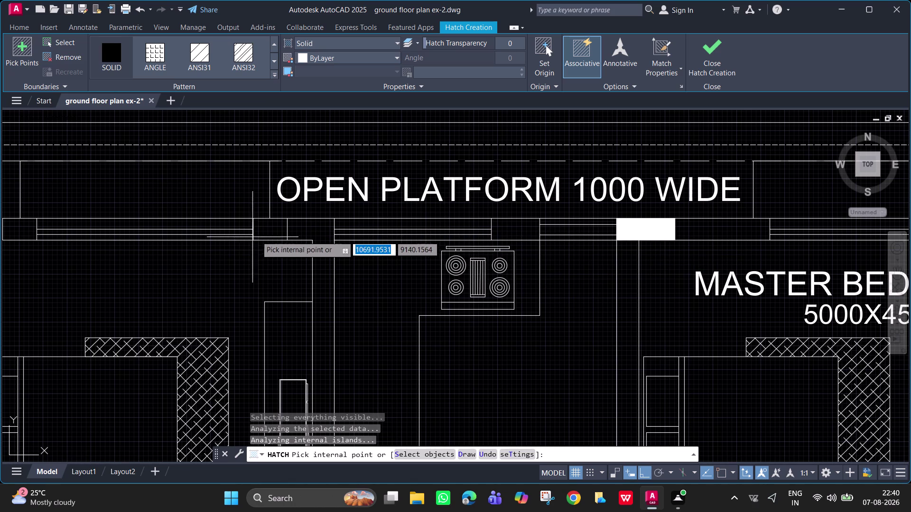
key(Escape)
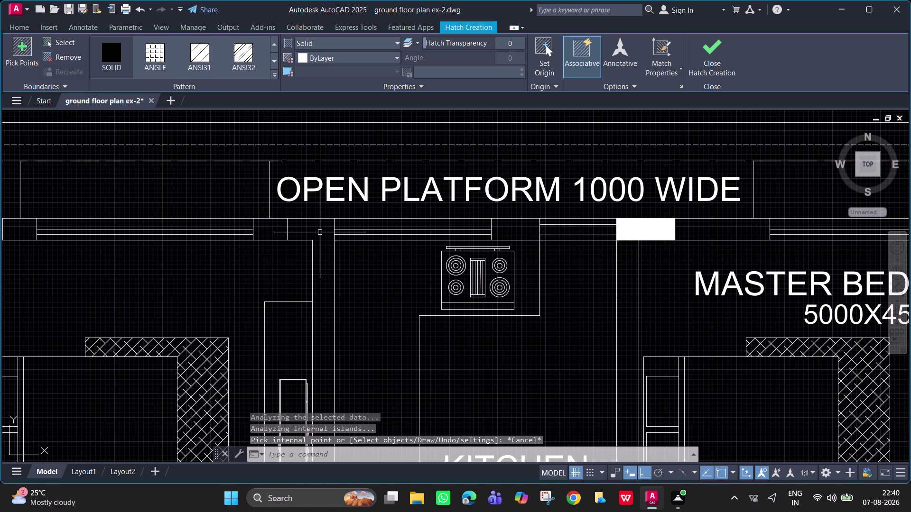
Draw a short edge line across the platform wall near the kitchen.
text(L)
key(space)
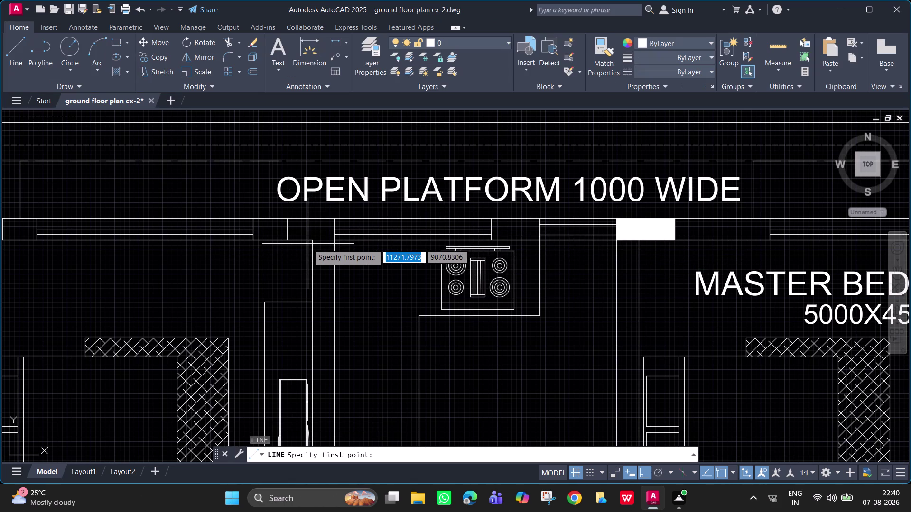
click(311, 239)
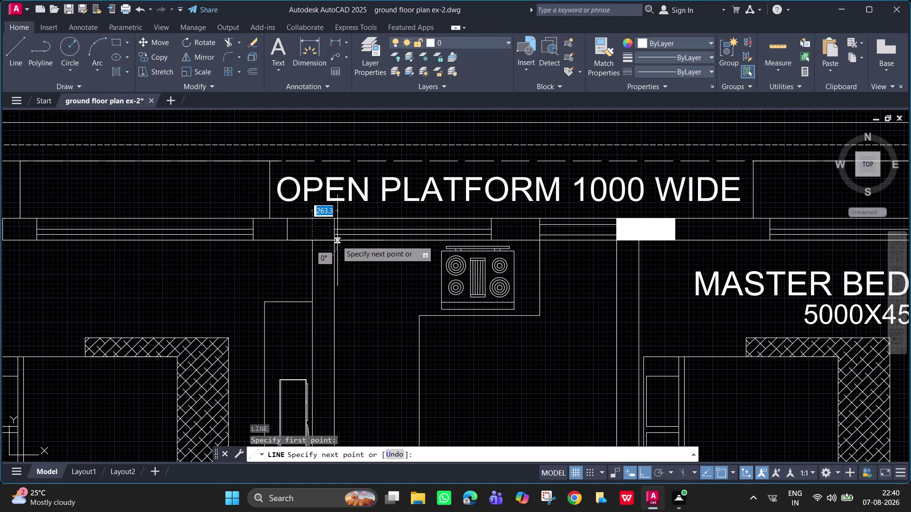
click(337, 240)
Fill the opening left of the kitchen with solid hatch and zoom out to check.
key(Escape)
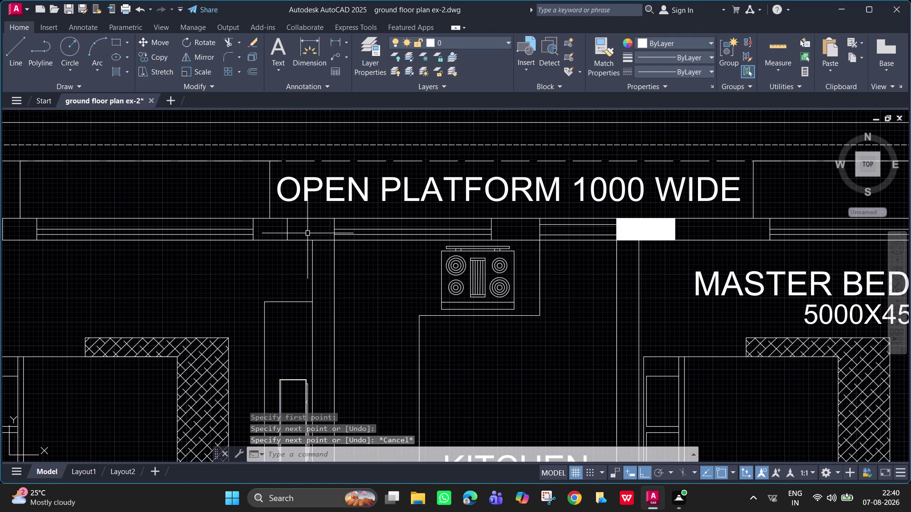
text(H)
key(space)
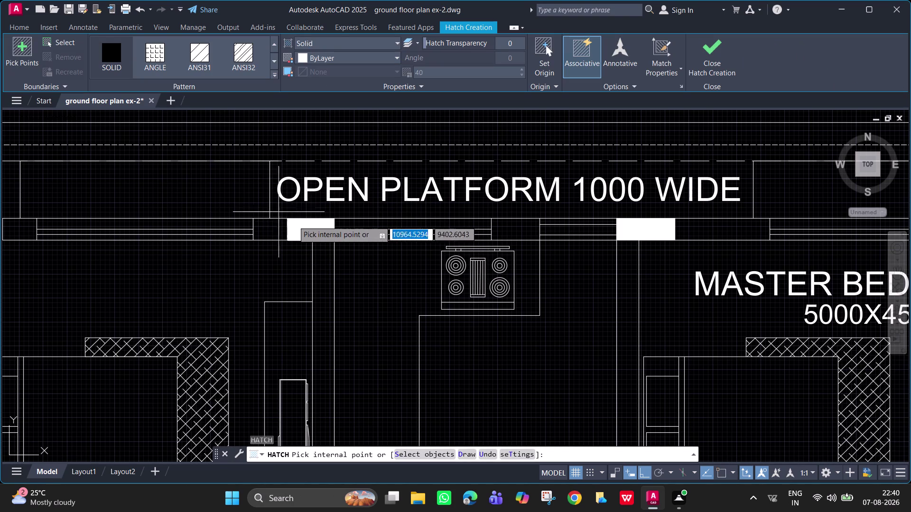
click(304, 228)
key(Escape)
scroll(down, 3)
middle_drag(264, 242, 321, 237)
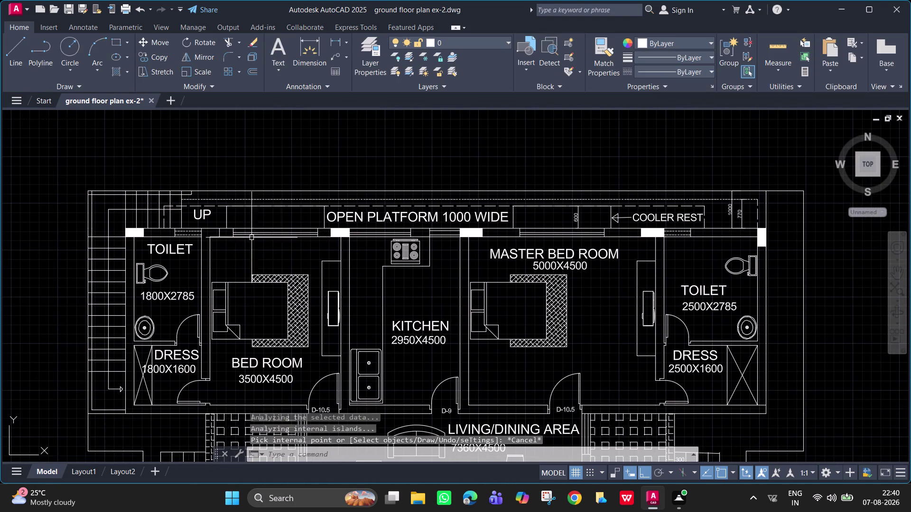
scroll(up, 3)
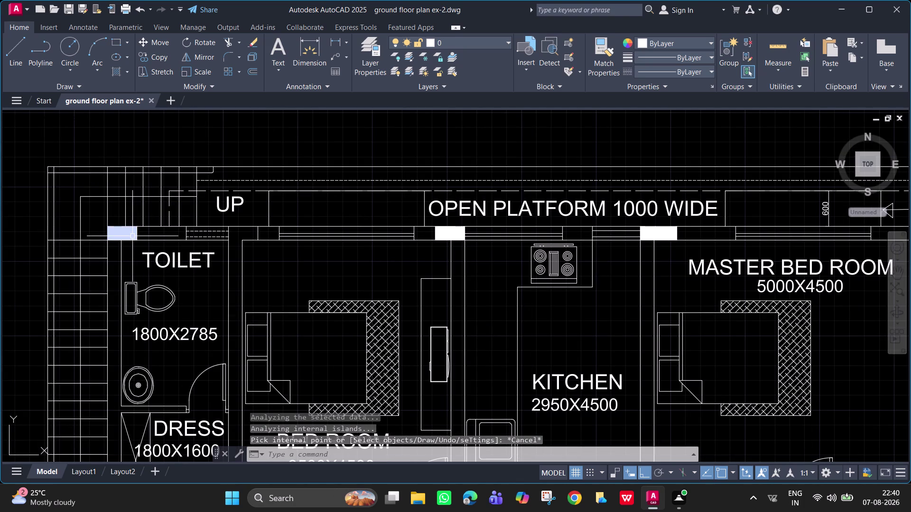
scroll(up, 3)
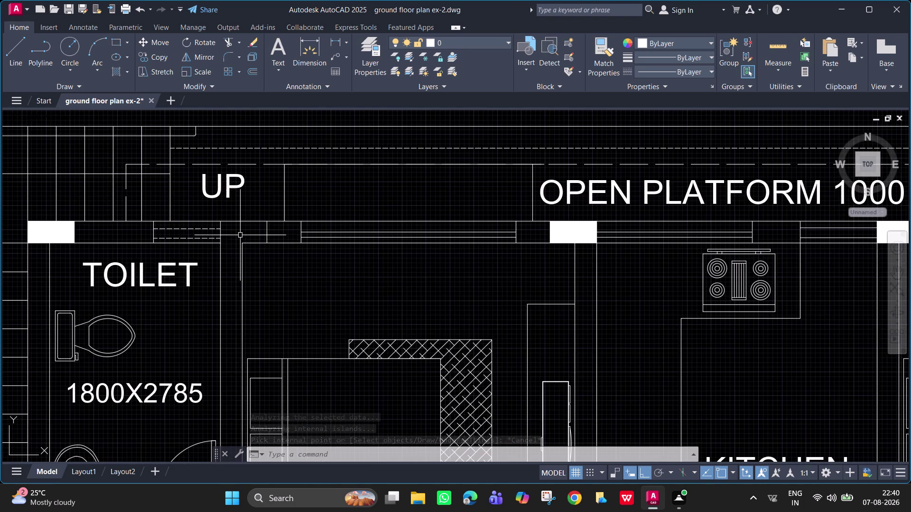
Start trimming lines at the wall opening with TR.
text(TR)
key(space)
click(266, 232)
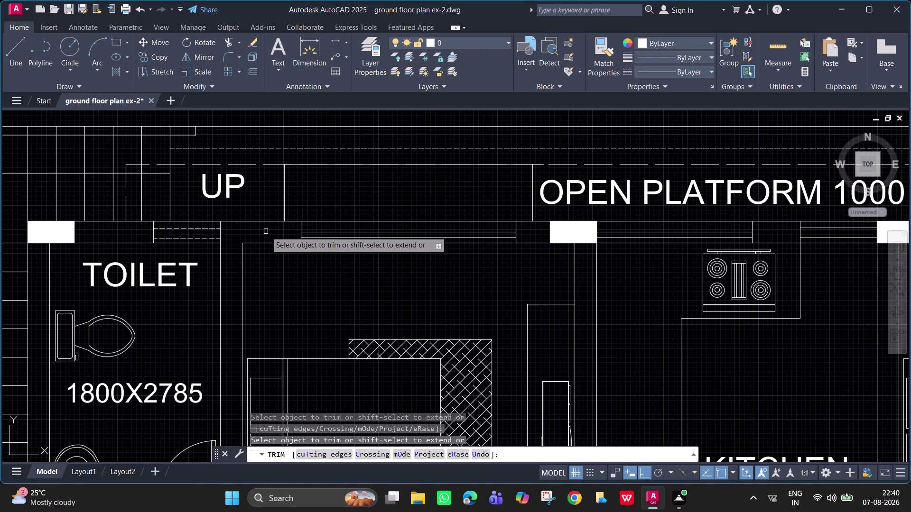
scroll(down, 3)
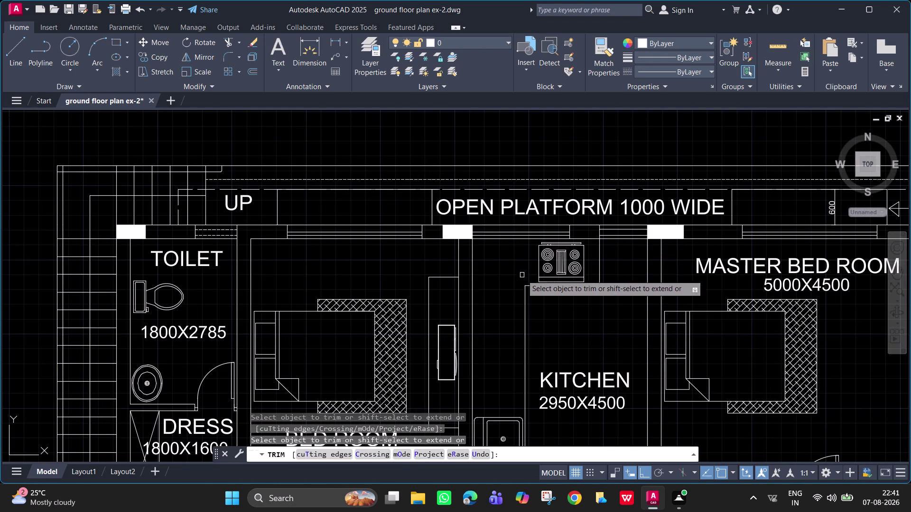
middle_drag(522, 277, 172, 276)
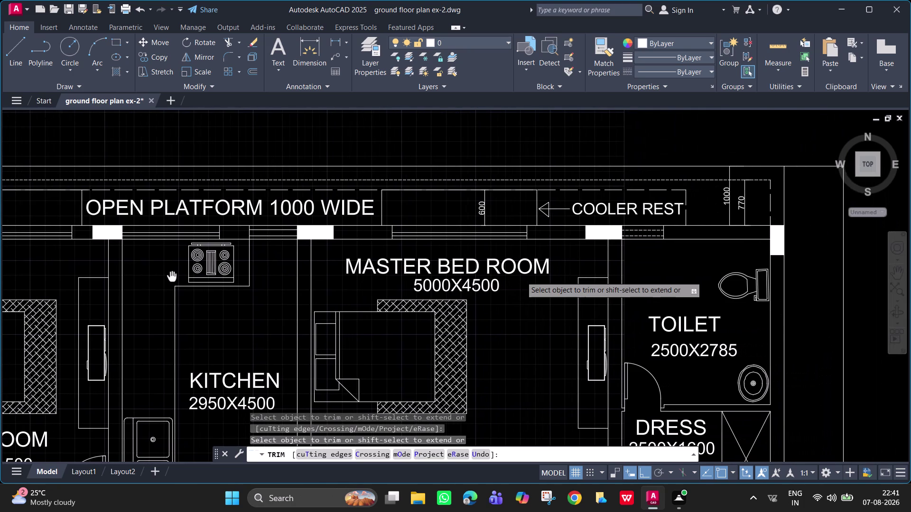
middle_drag(172, 277, 234, 271)
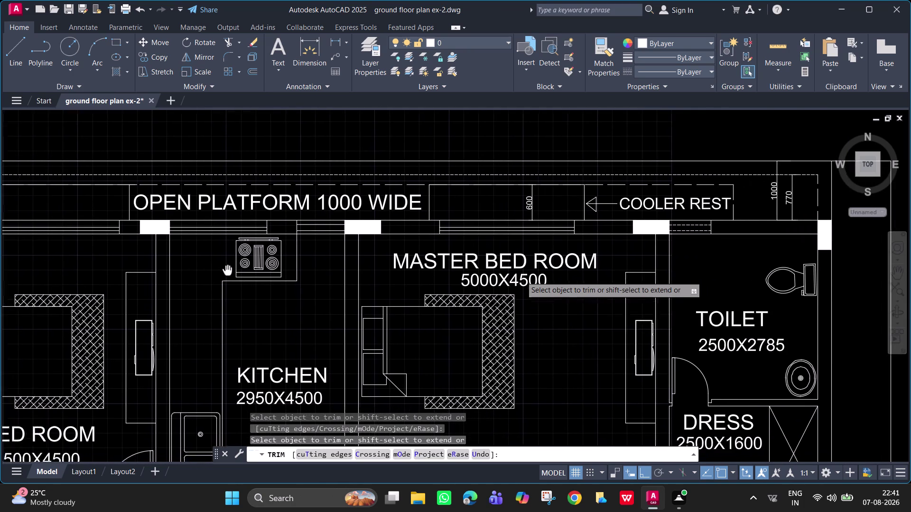
middle_drag(233, 270, 450, 261)
scroll(down, 3)
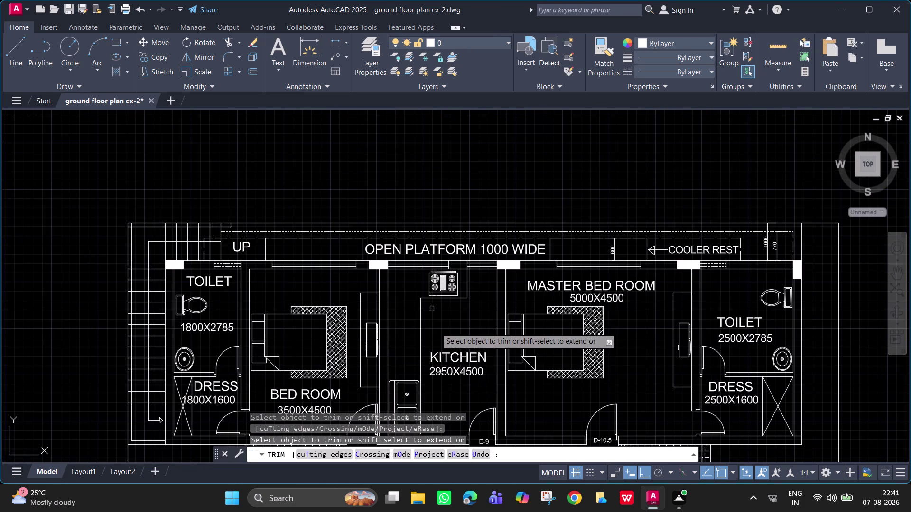
middle_drag(474, 364, 446, 219)
key(Escape)
middle_drag(466, 321, 442, 194)
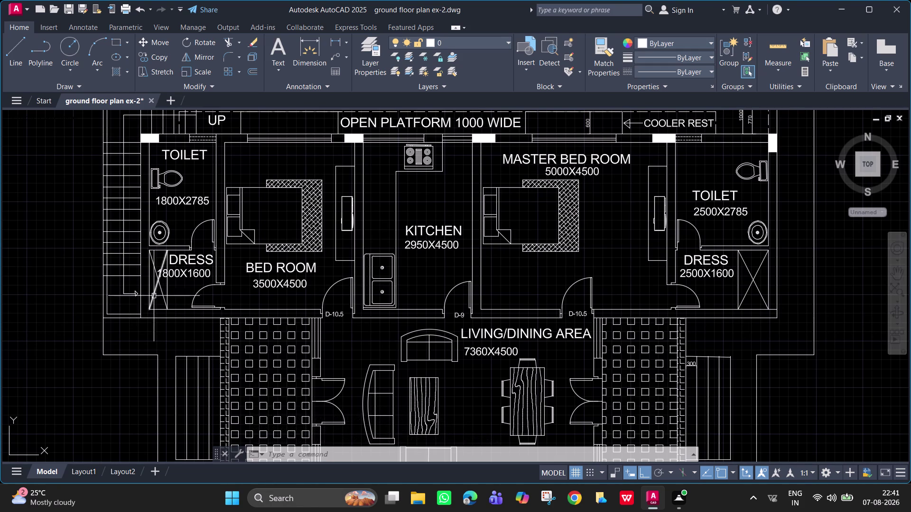
scroll(up, 3)
Cancel the running trim, then briefly try extending the front wall line before cancelling.
scroll(up, 3)
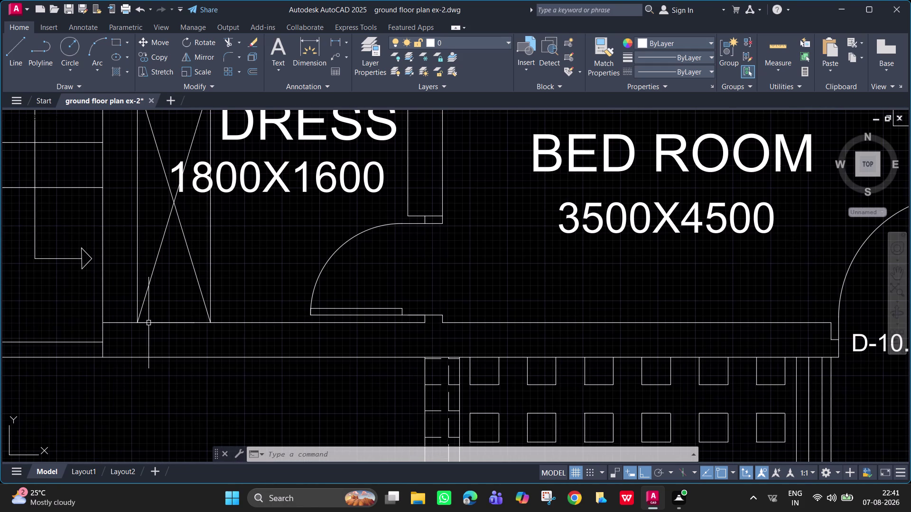
key(space)
key(grave)
key(Escape)
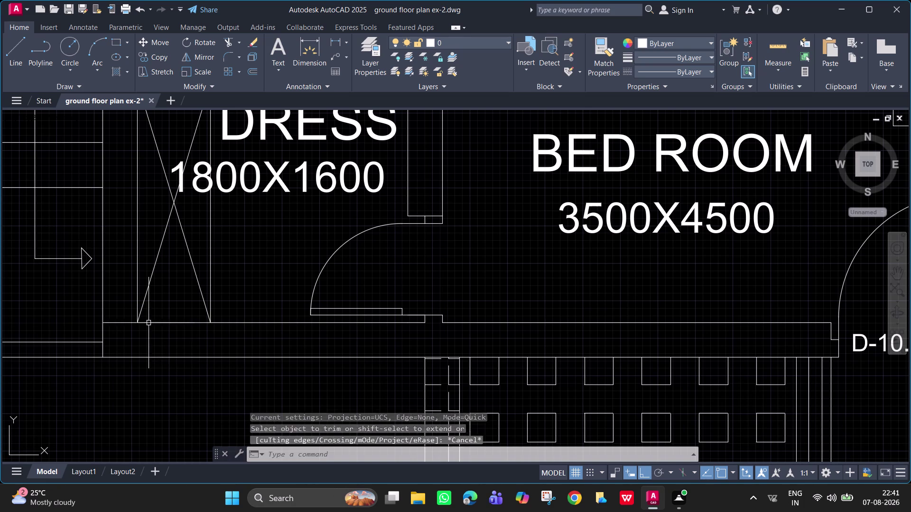
key(Escape)
key(Escape)
text(EX)
key(space)
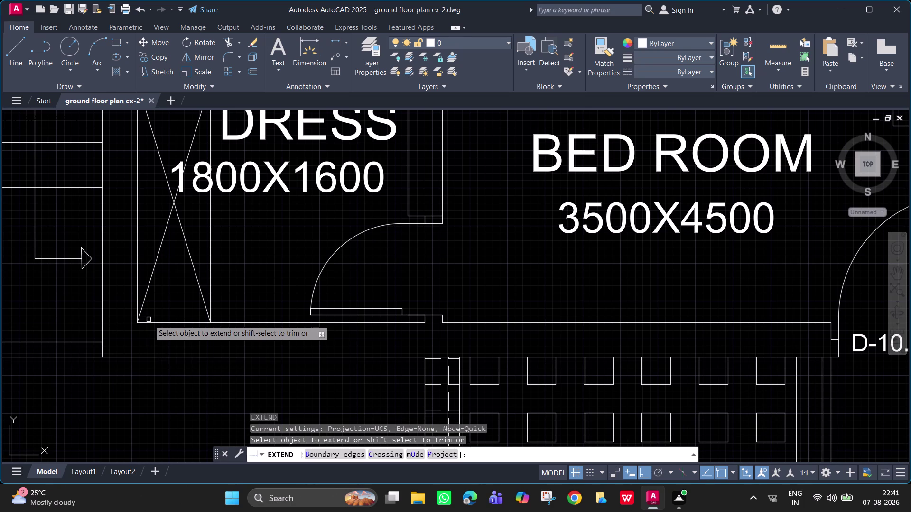
click(150, 323)
key(Escape)
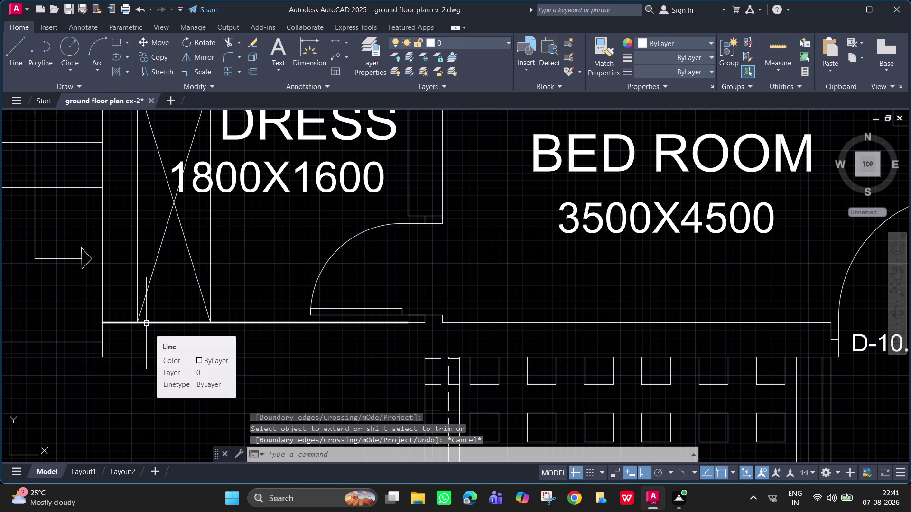
key(Escape)
Draw a short vertical line across the front wall, tracked 260 from the wall corner.
key(l)
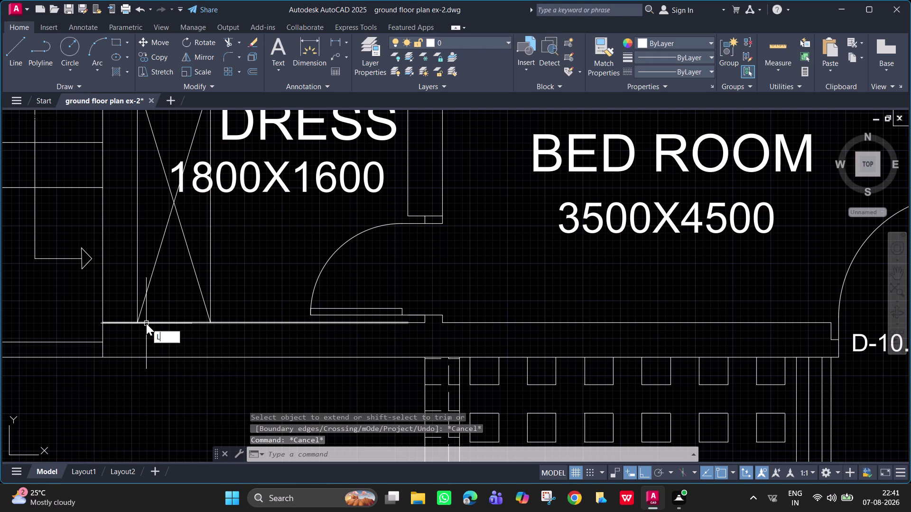
key(space)
text(TK)
key(space)
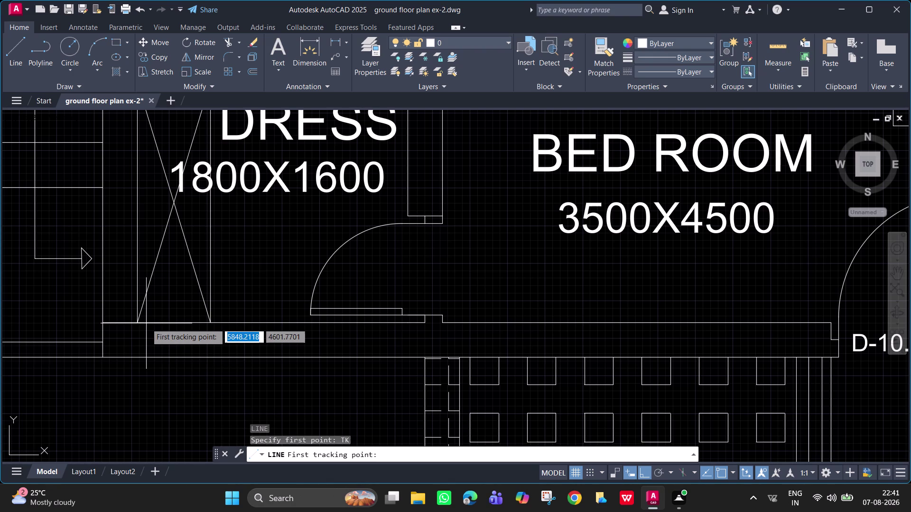
click(136, 324)
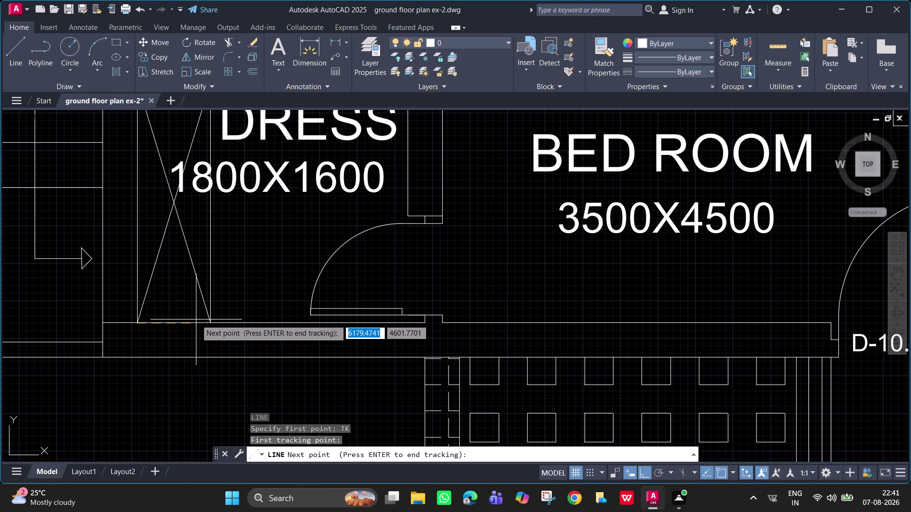
text(260)
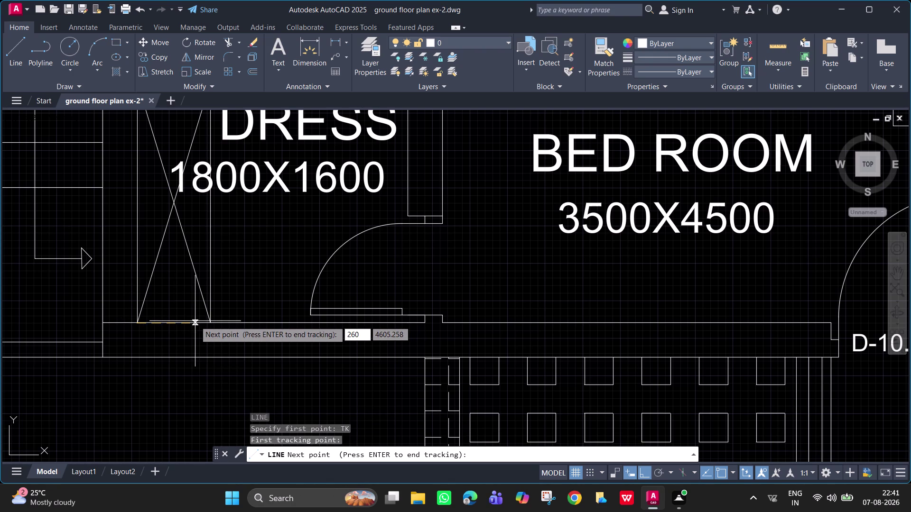
key(Return)
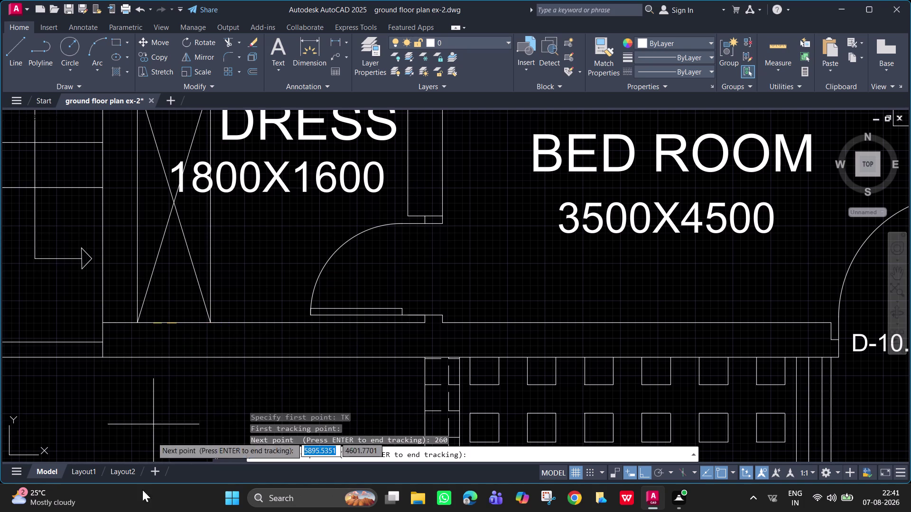
key(Return)
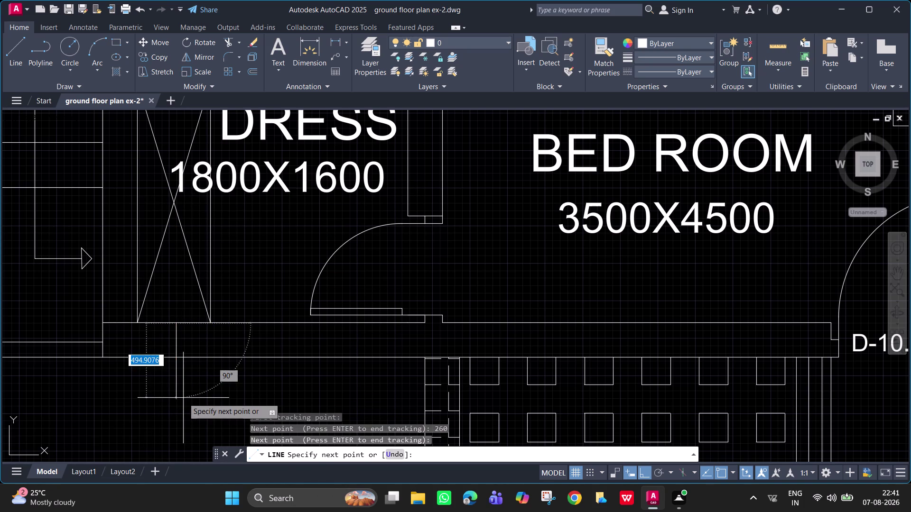
click(176, 358)
key(Escape)
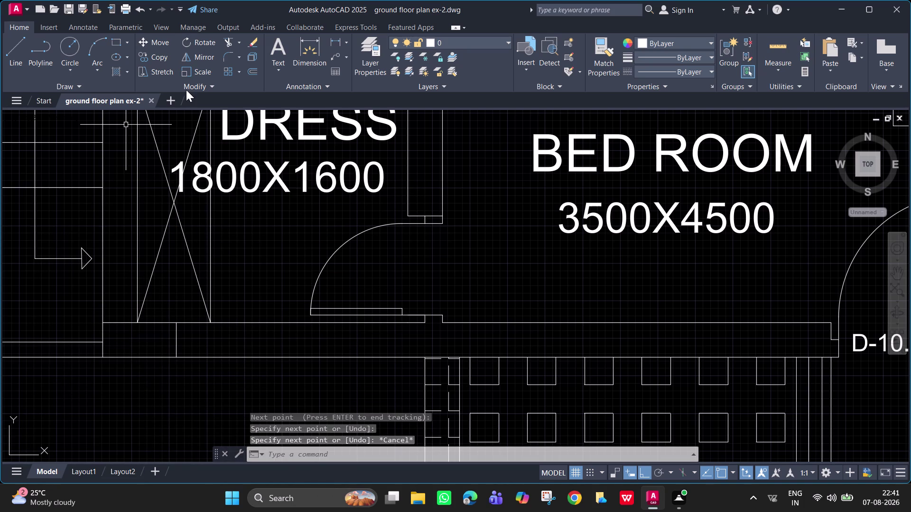
text(H)
key(space)
click(104, 57)
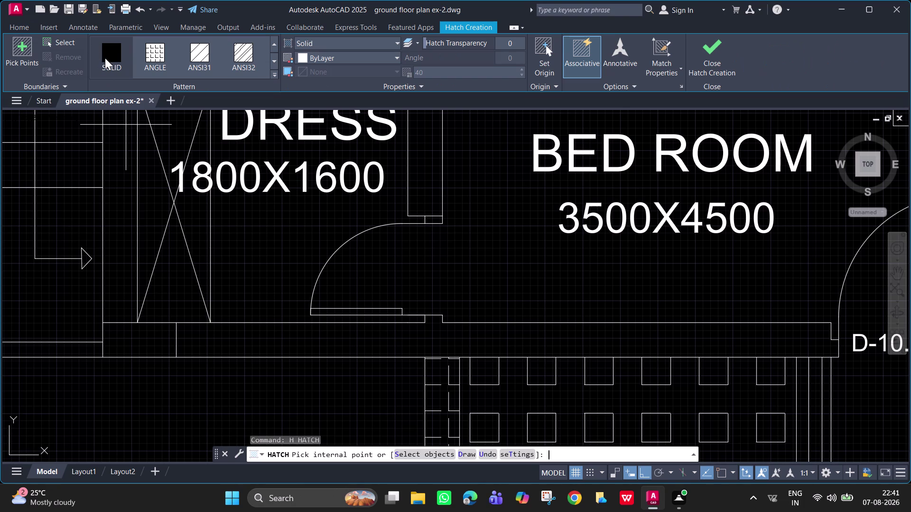
click(144, 340)
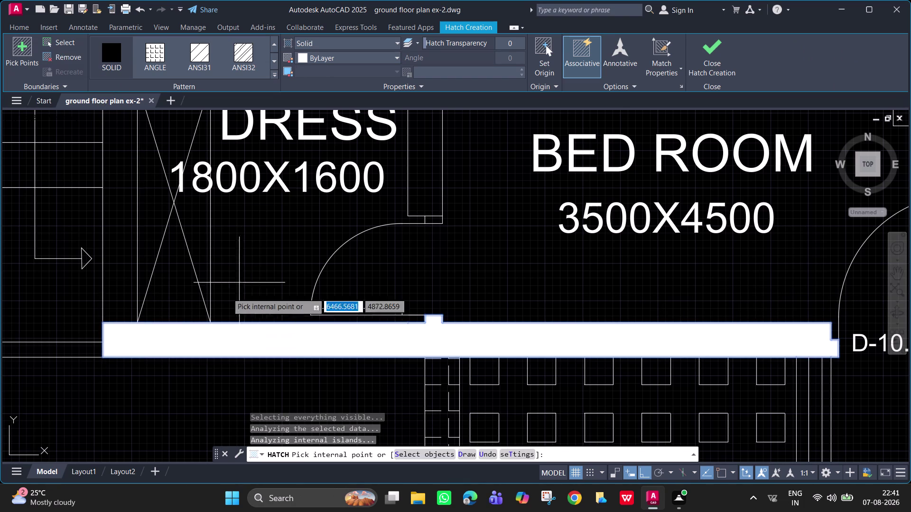
key(ctrl+z)
key(ctrl+z)
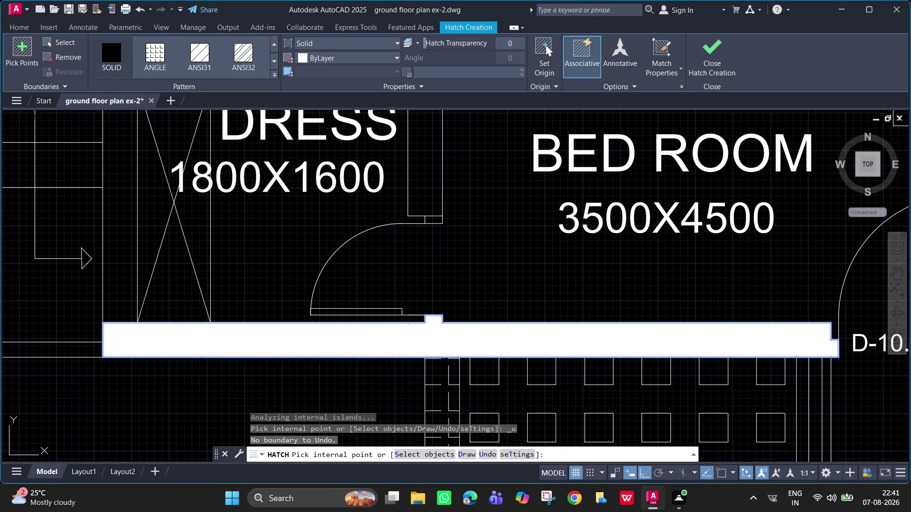
key(ctrl+z)
key(ctrl+z)
scroll(down, 3)
key(ctrl+z)
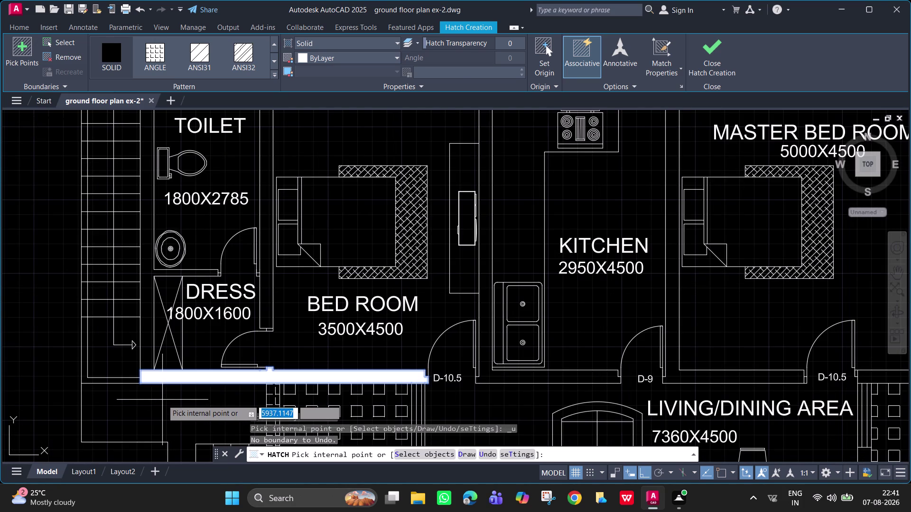
key(Escape)
key(Escape)
key(ctrl+z)
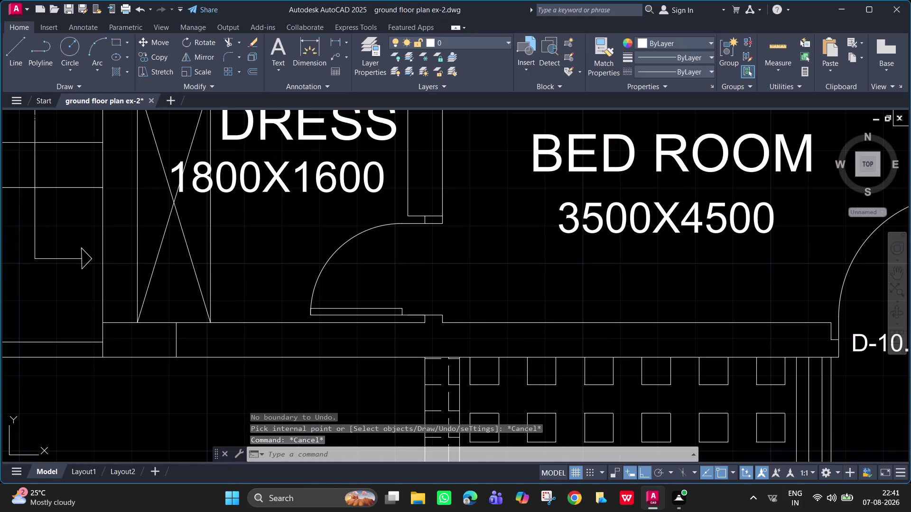
text(H)
key(space)
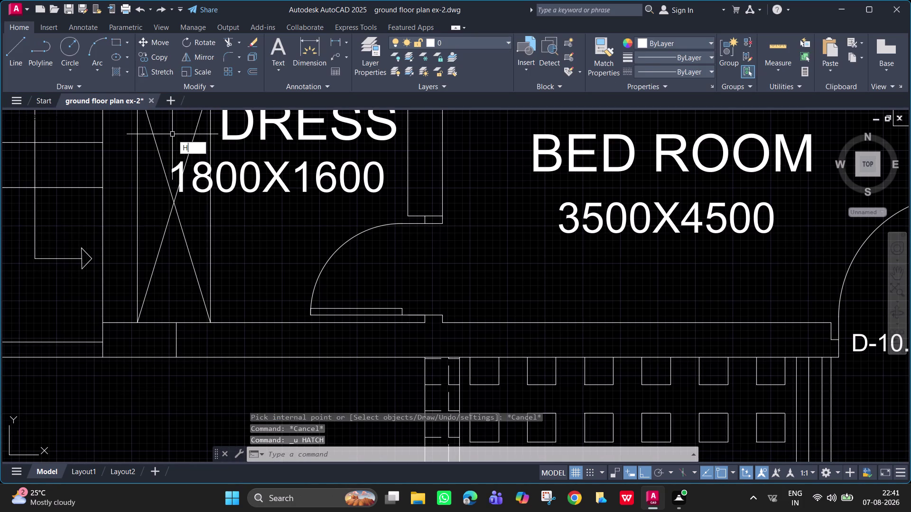
click(118, 66)
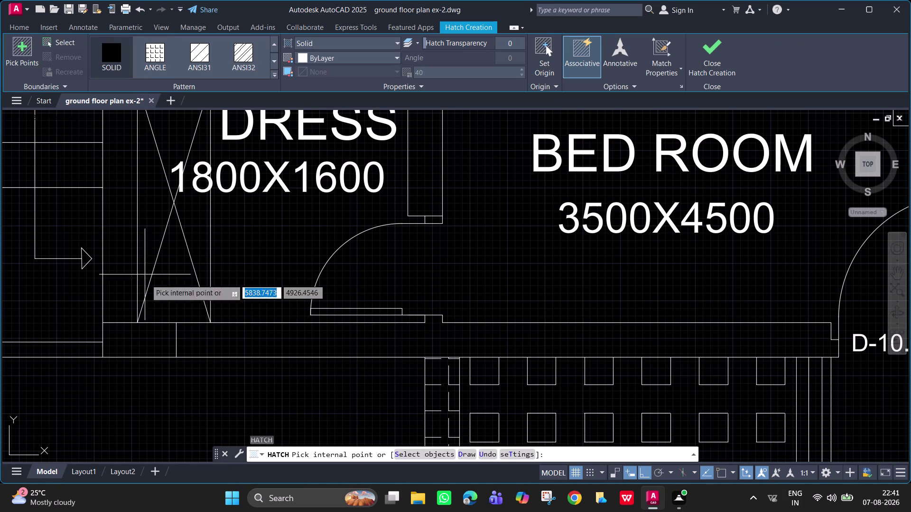
click(147, 337)
key(Escape)
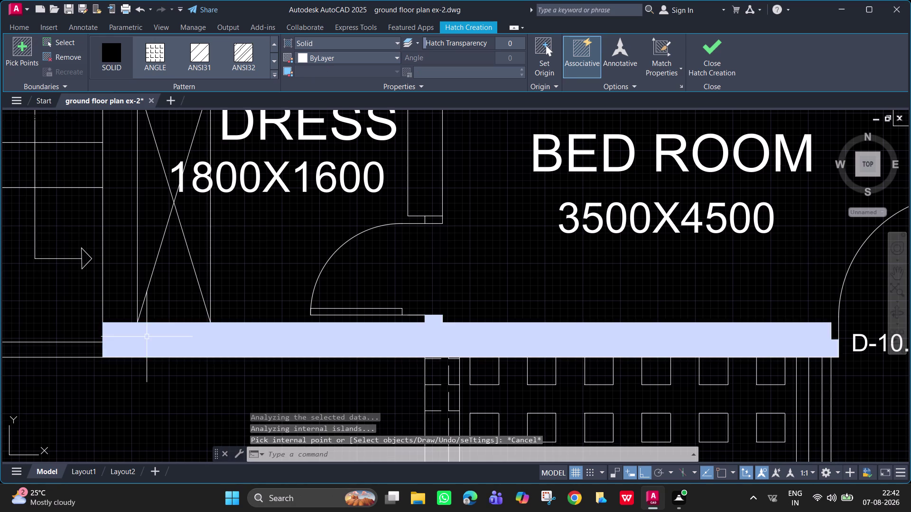
key(ctrl+z)
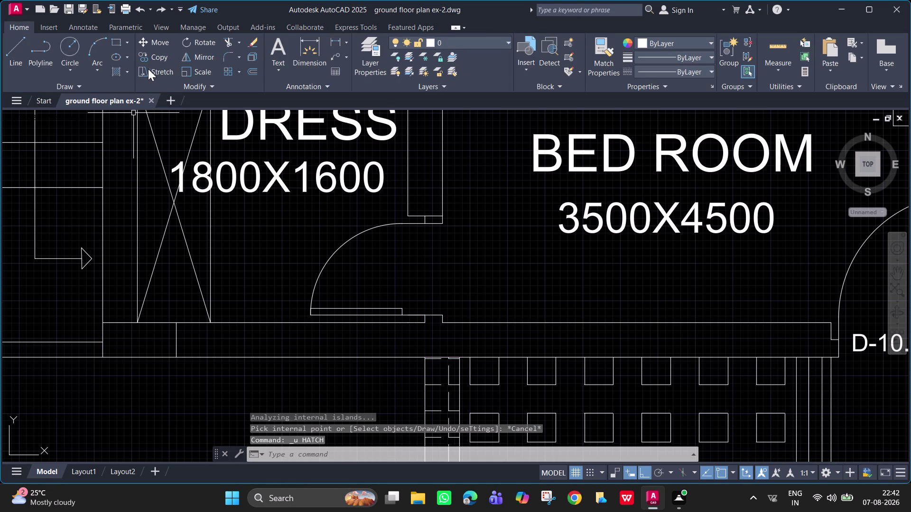
key(h)
key(space)
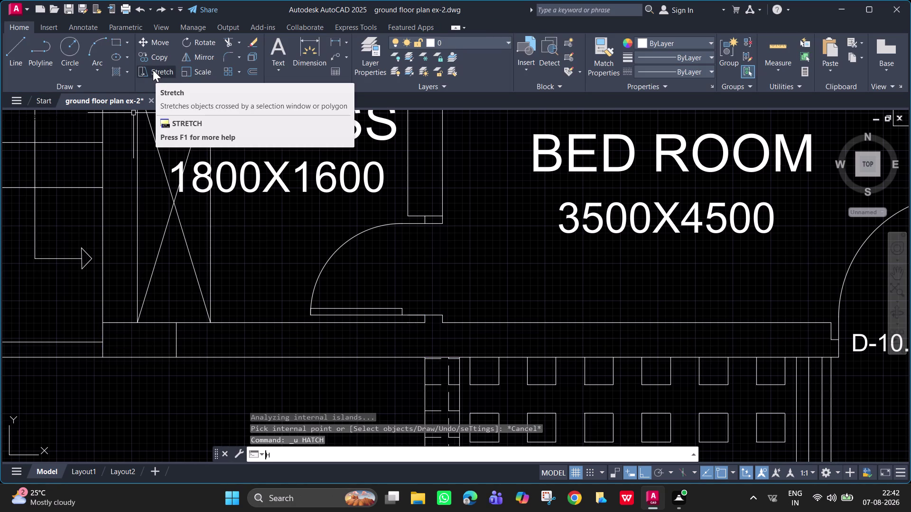
key(Escape)
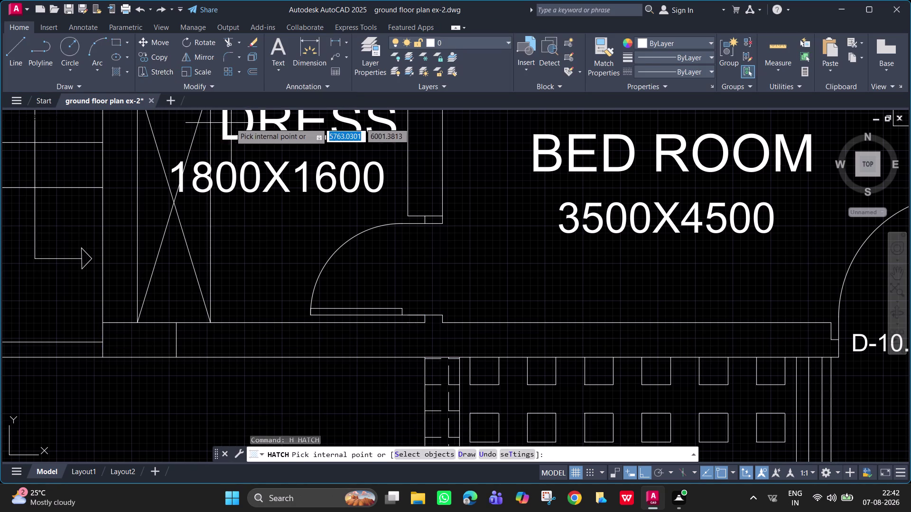
key(space)
key(Escape)
key(Escape)
key(Escape)
key(Escape)
text(H)
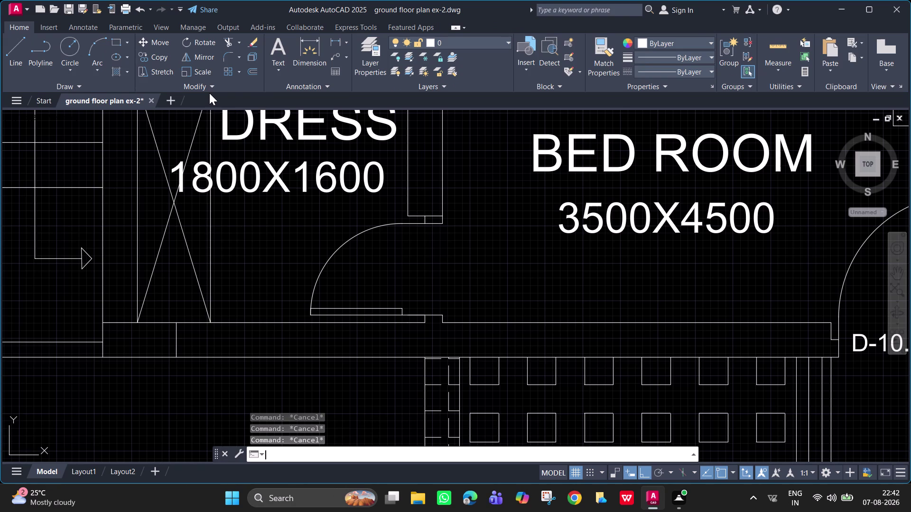
key(space)
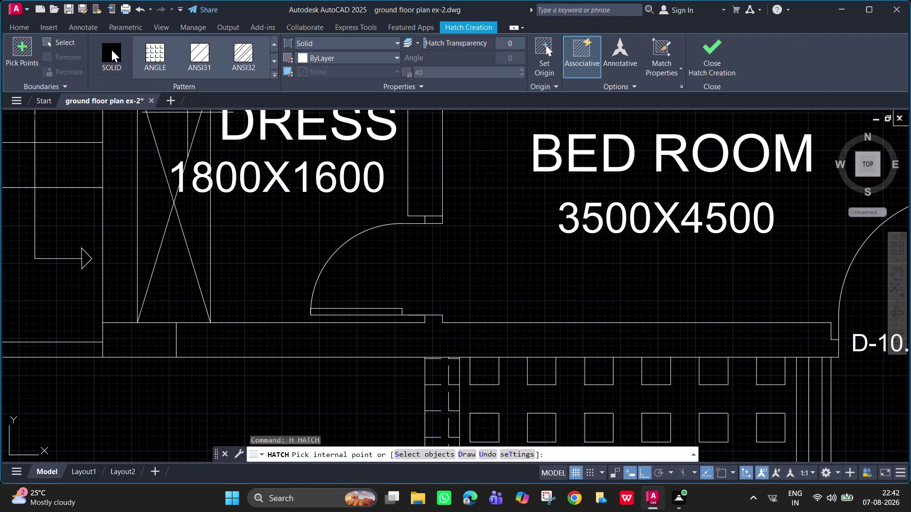
click(112, 50)
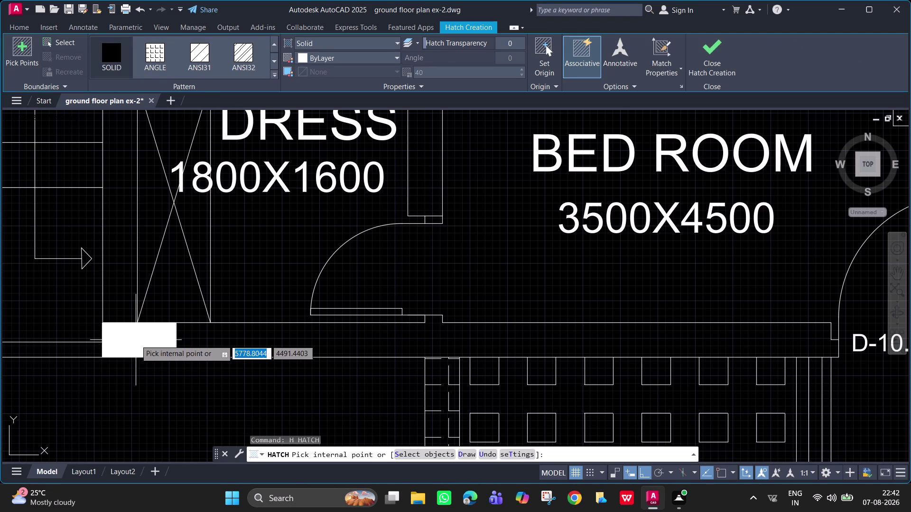
key(Return)
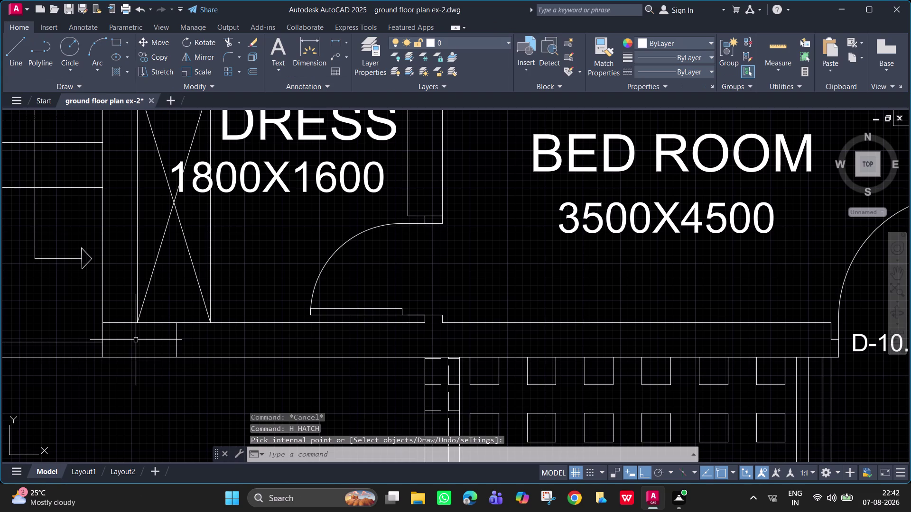